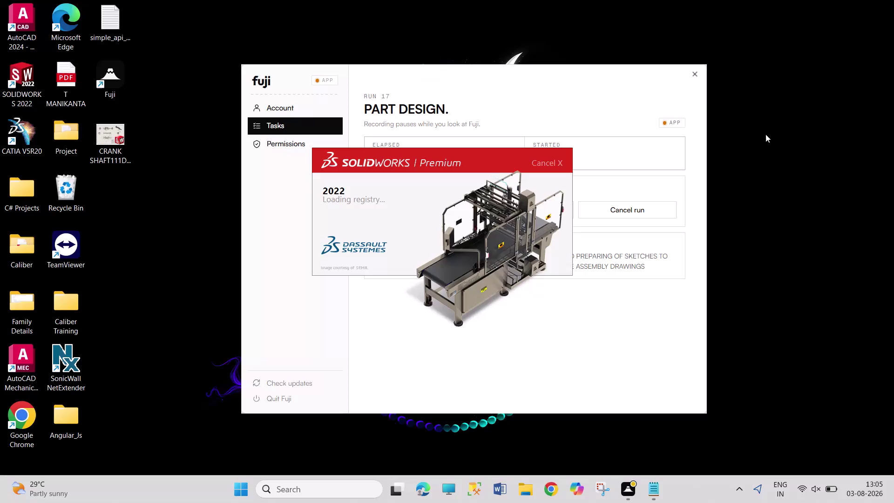
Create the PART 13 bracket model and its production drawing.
Drag selection boxes across the desktop while SOLIDWORKS 2022 loads.
drag(765, 134, 846, 266)
drag(785, 130, 848, 287)
drag(745, 122, 807, 268)
drag(744, 128, 821, 254)
drag(771, 146, 864, 316)
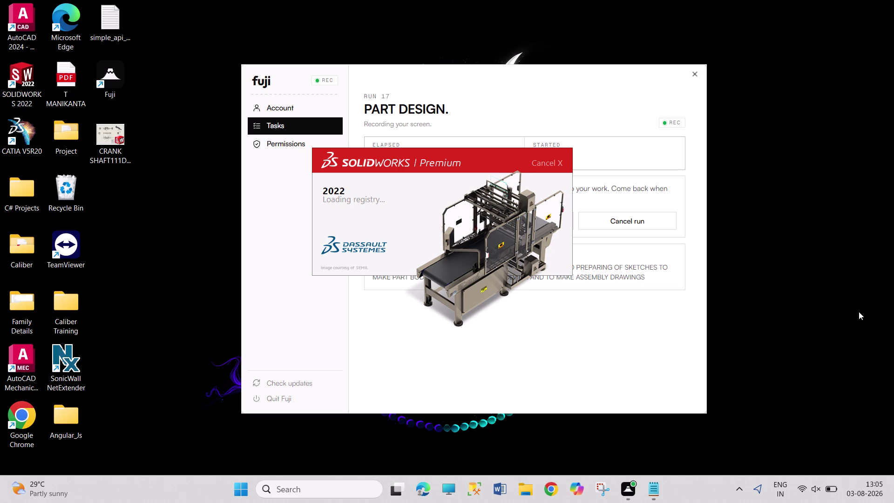
drag(755, 181, 757, 217)
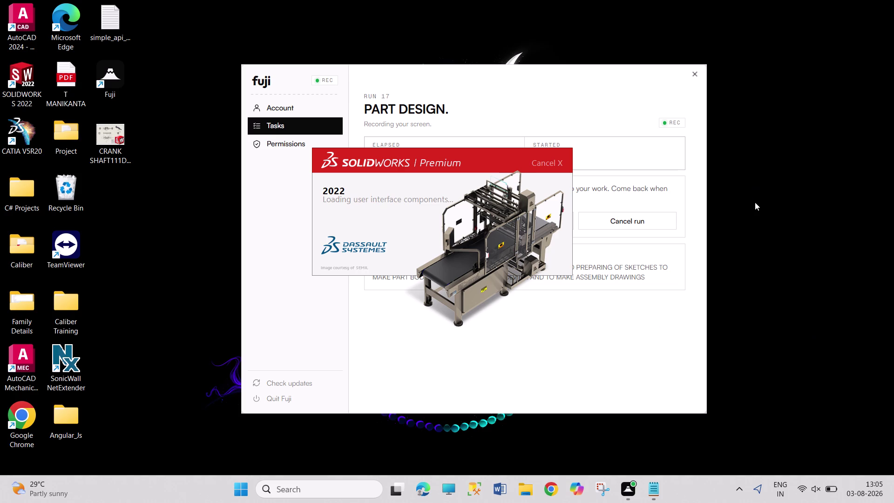
drag(757, 217, 864, 286)
drag(764, 144, 873, 331)
drag(756, 109, 893, 321)
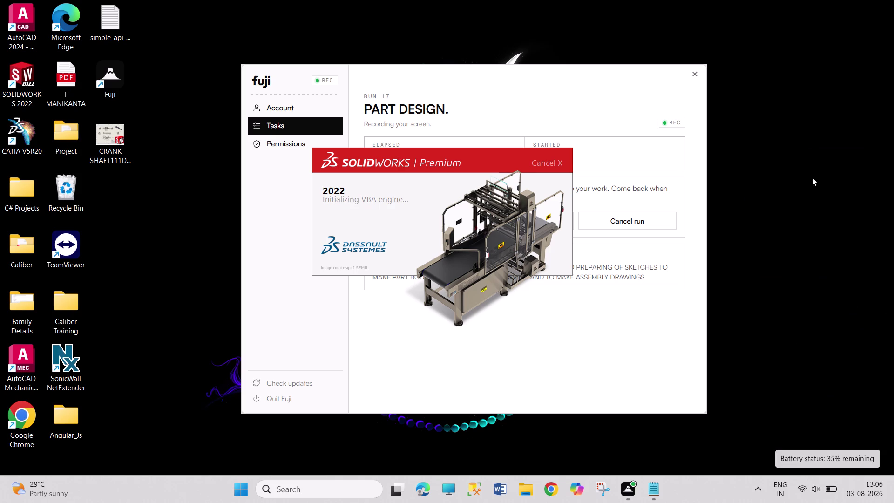
drag(727, 0, 815, 419)
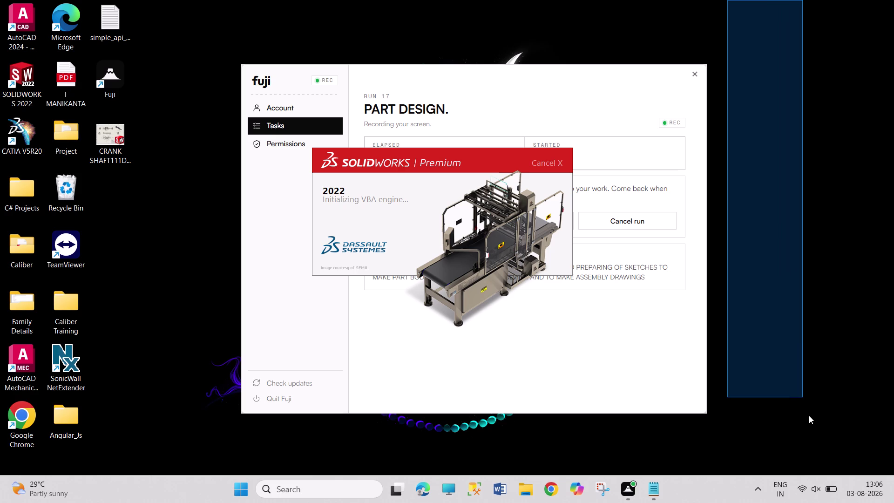
drag(814, 419, 893, 502)
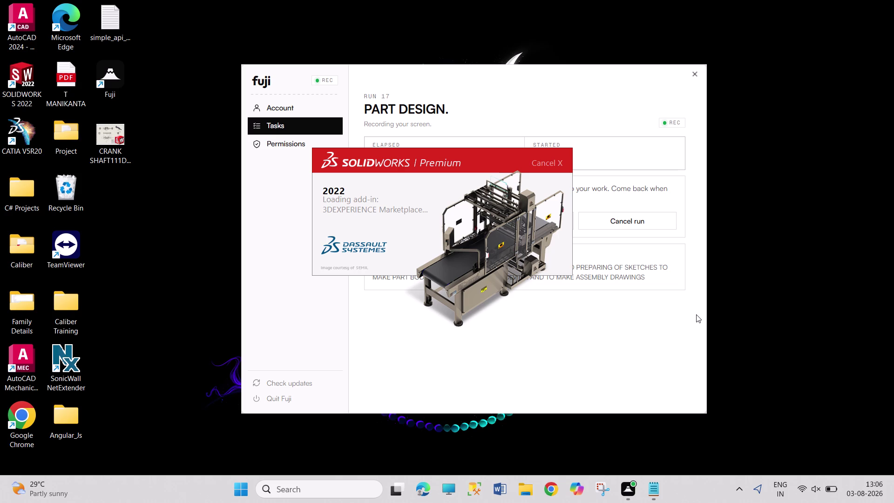
drag(746, 0, 827, 284)
click(868, 355)
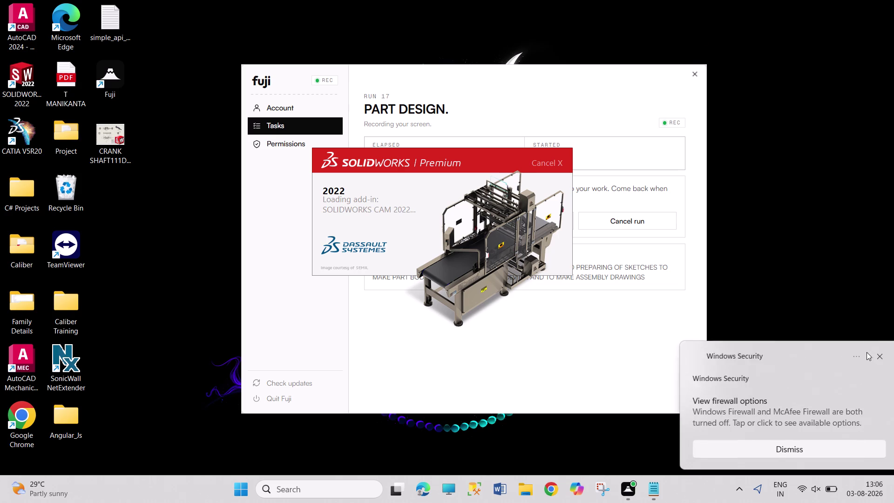
Refresh the desktop repeatedly from its context menu until the welcome screen appears.
right_click(835, 214)
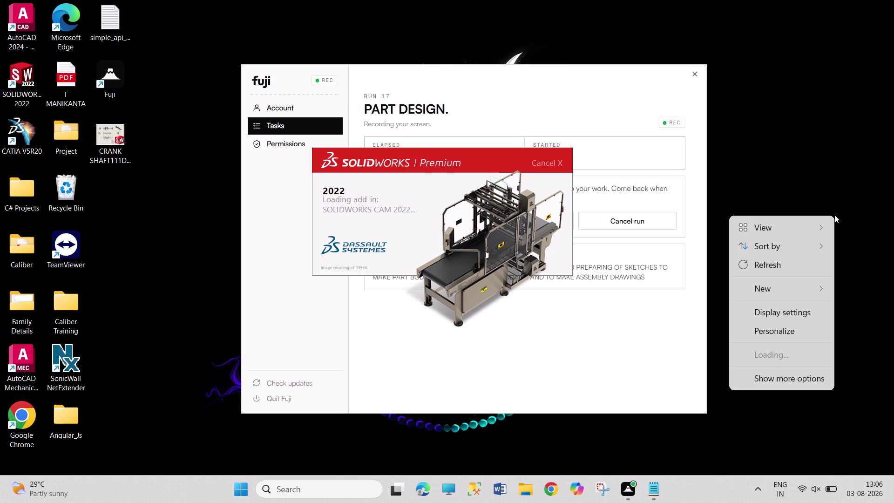
click(798, 267)
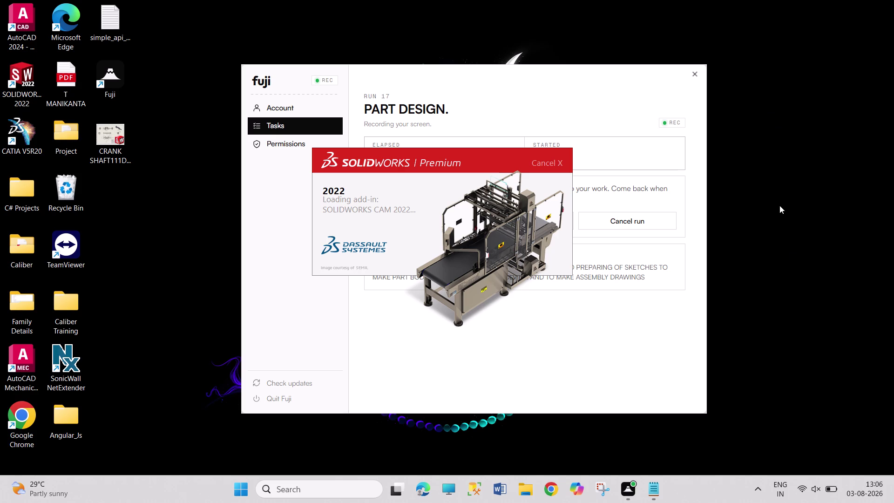
right_click(780, 206)
click(789, 258)
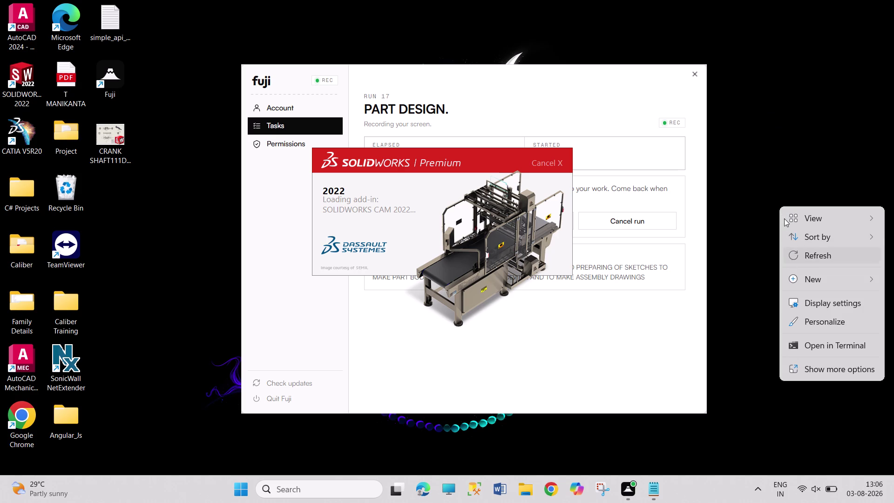
right_click(782, 195)
click(789, 238)
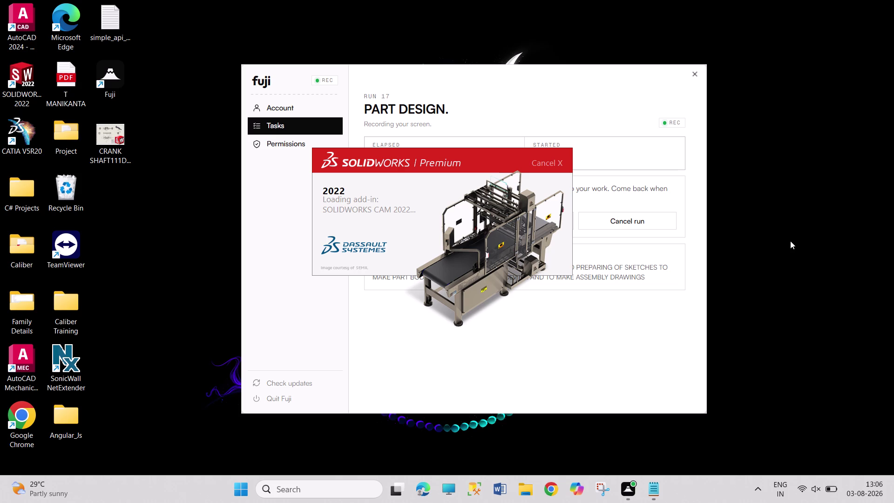
right_click(791, 208)
click(739, 260)
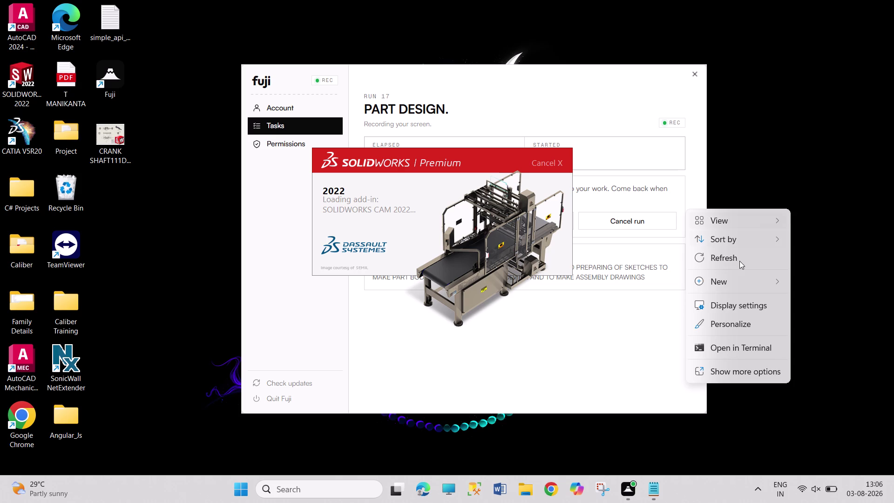
right_click(744, 248)
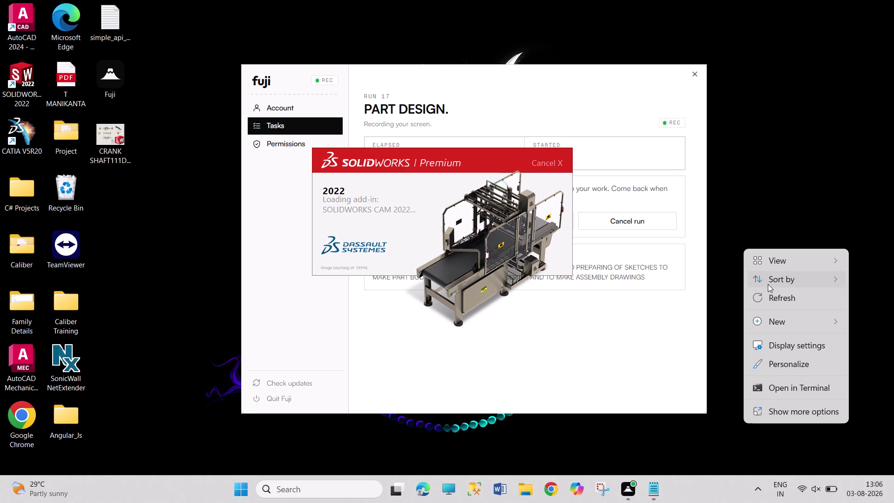
click(765, 295)
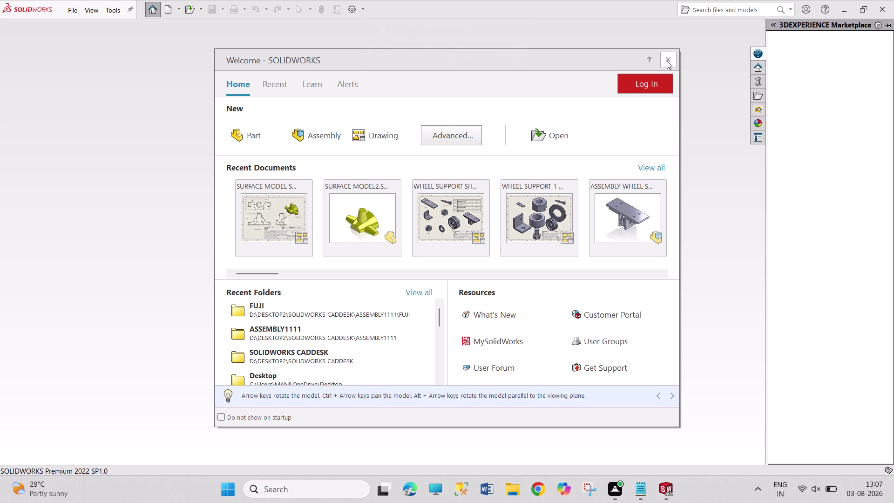
Close the Welcome window and Marketplace pane, then create a new Part document.
click(667, 61)
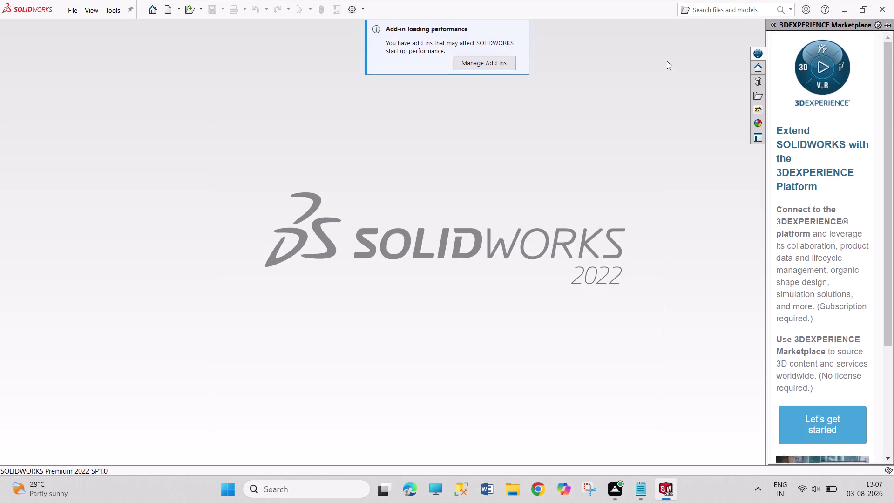
click(642, 127)
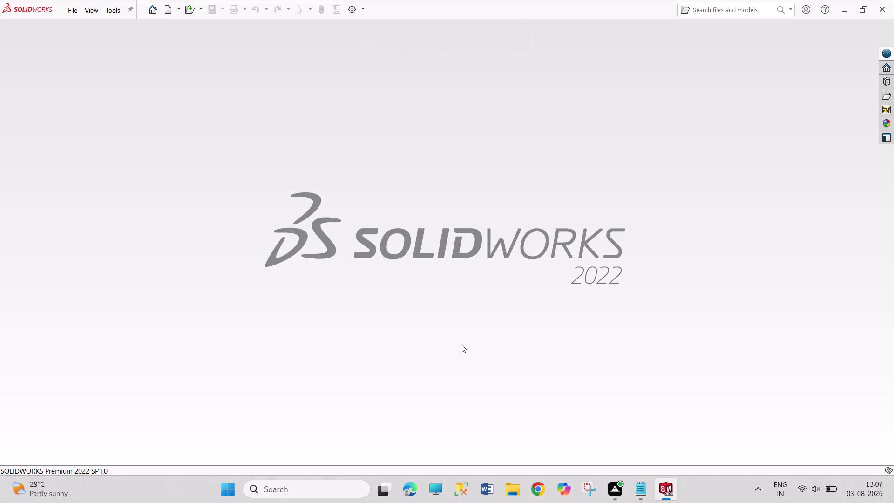
click(164, 11)
click(390, 371)
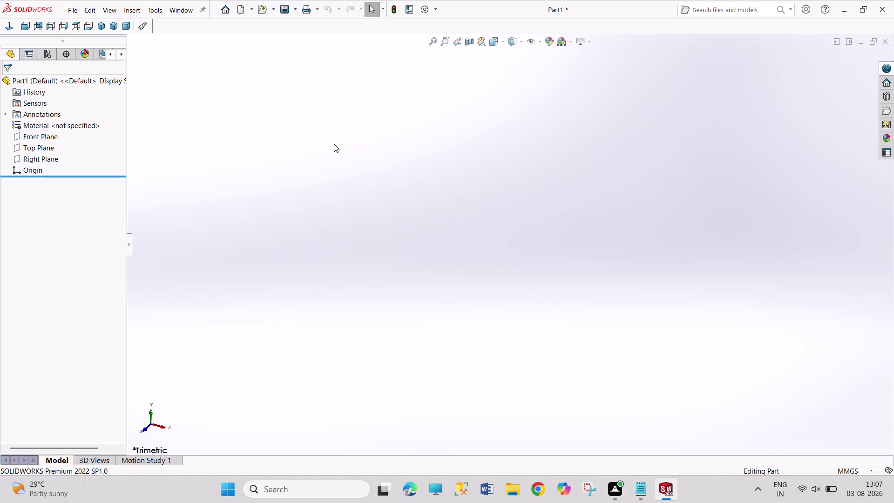
Drag around the empty graphics area of Part1.
drag(332, 120, 473, 249)
drag(327, 101, 326, 157)
drag(326, 157, 327, 218)
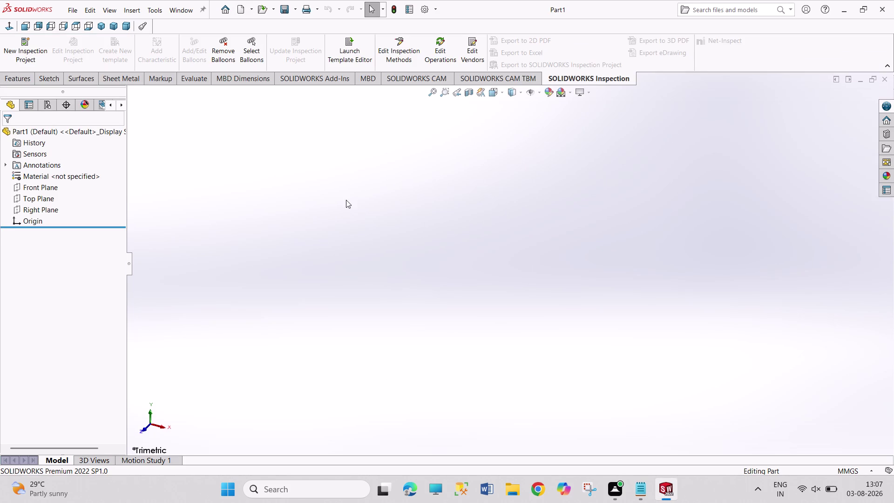
drag(320, 147, 437, 278)
drag(344, 153, 600, 348)
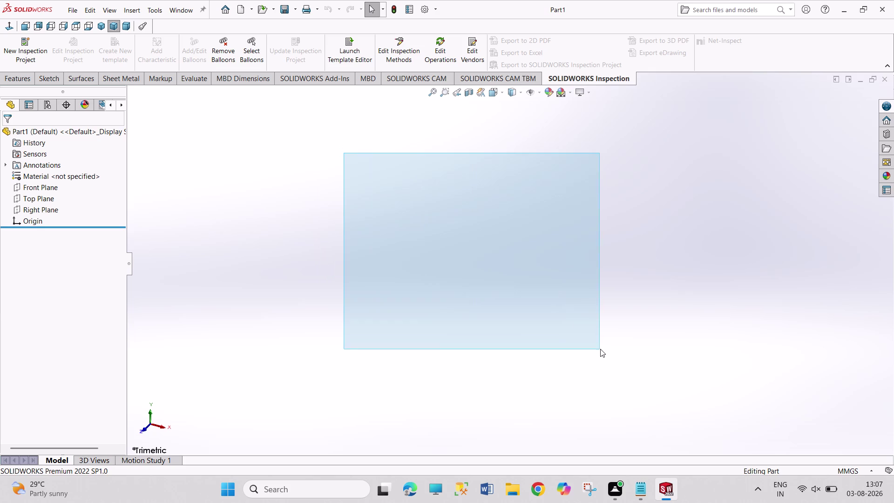
drag(600, 349, 601, 349)
drag(350, 165, 535, 388)
drag(319, 134, 442, 316)
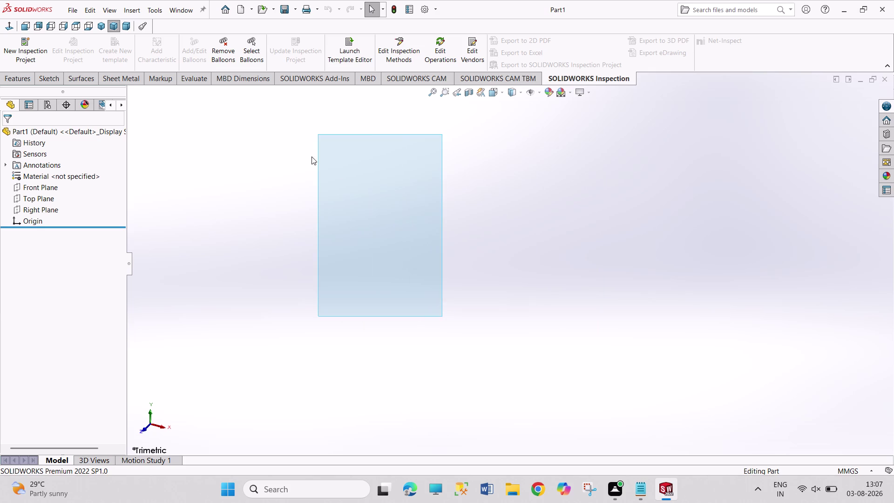
drag(312, 157, 553, 352)
drag(302, 148, 553, 384)
drag(328, 178, 503, 403)
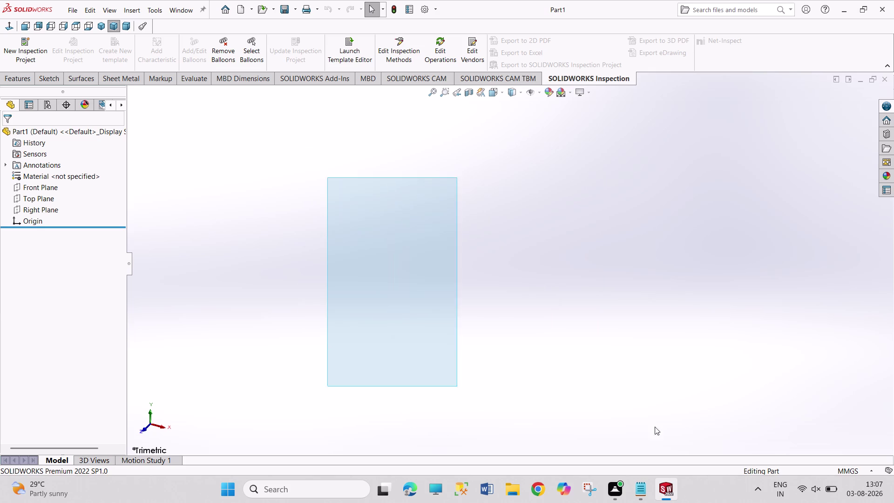
drag(502, 402, 670, 425)
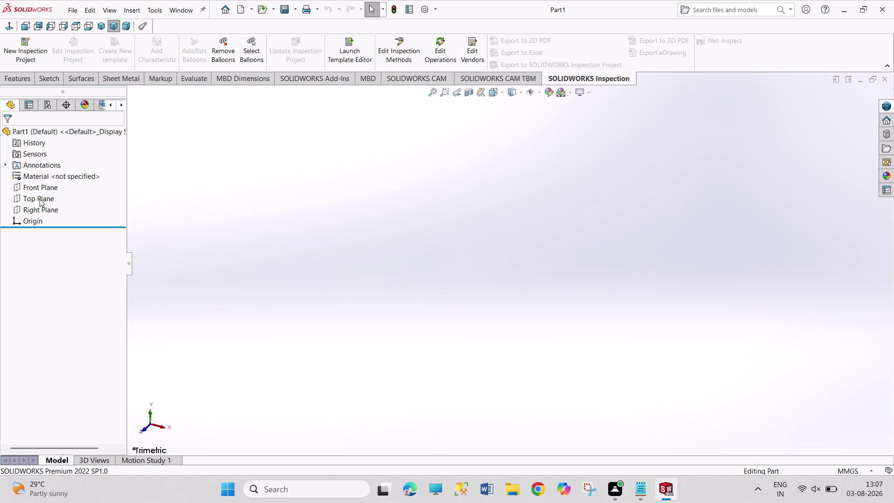
Start a sketch on the Front Plane and begin a center rectangle at the origin.
click(39, 185)
click(45, 175)
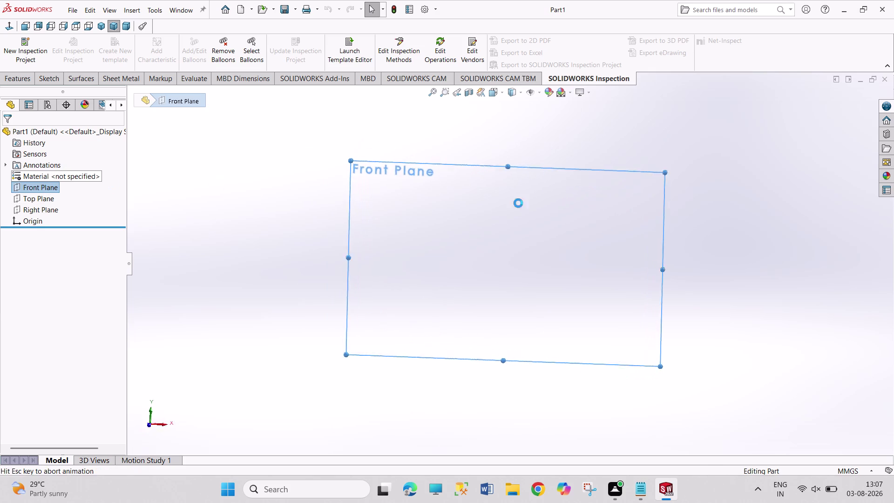
click(85, 52)
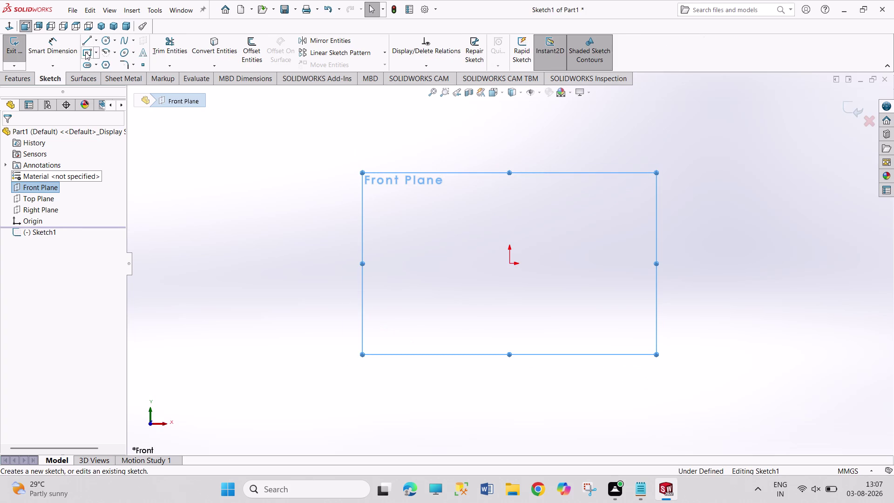
click(509, 264)
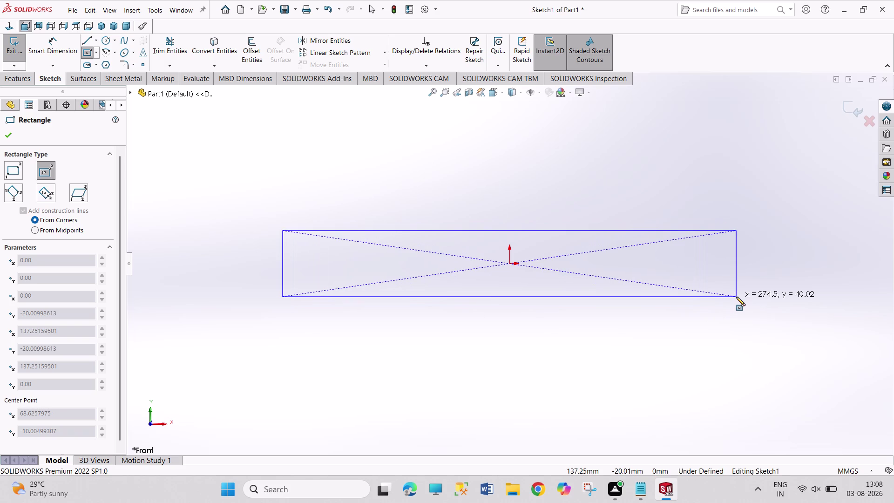
Finish the center rectangle and dimension its half-width to 75 mm.
click(736, 297)
right_drag(517, 359, 506, 224)
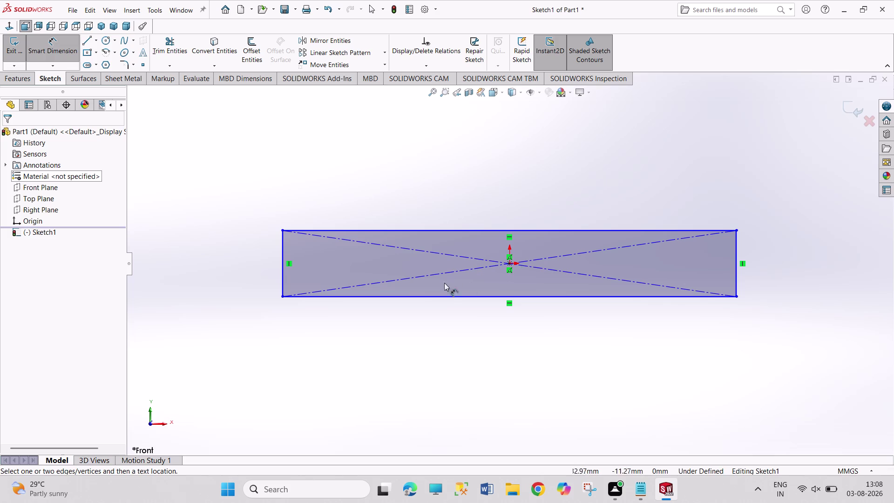
click(283, 261)
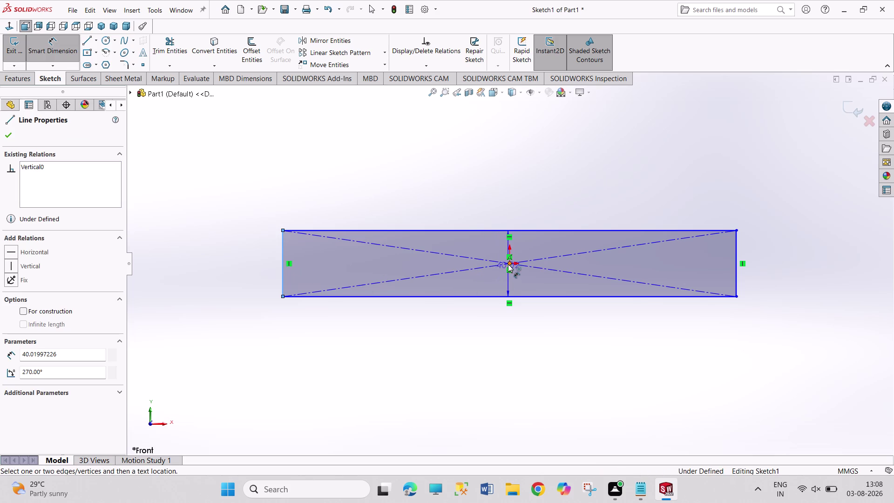
click(511, 263)
click(425, 328)
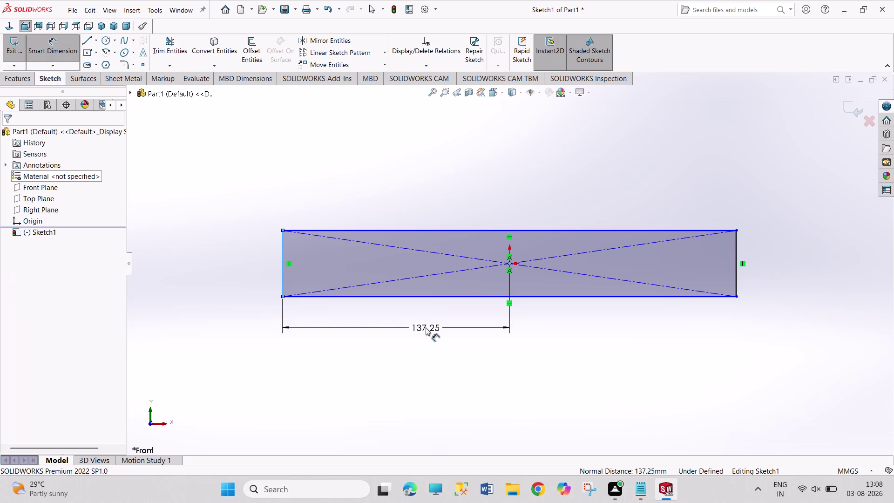
text(75)
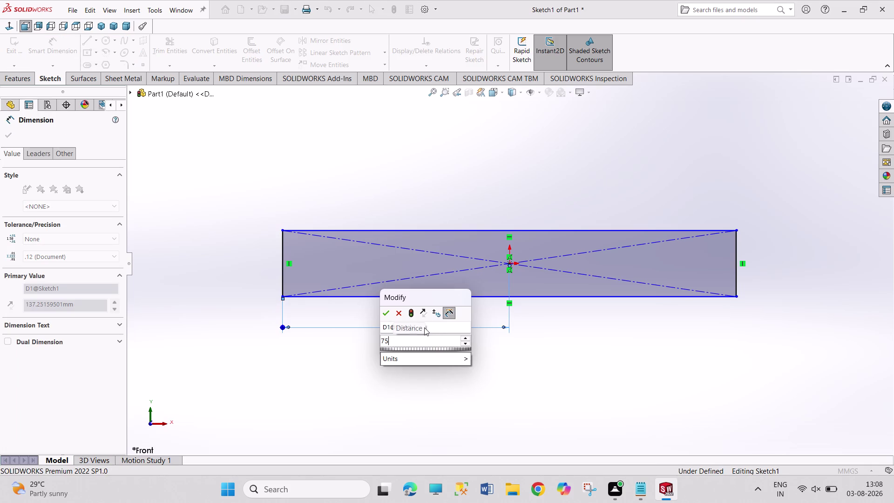
key(Return)
Stop dimensioning, then select and delete the whole rectangle.
right_click(540, 401)
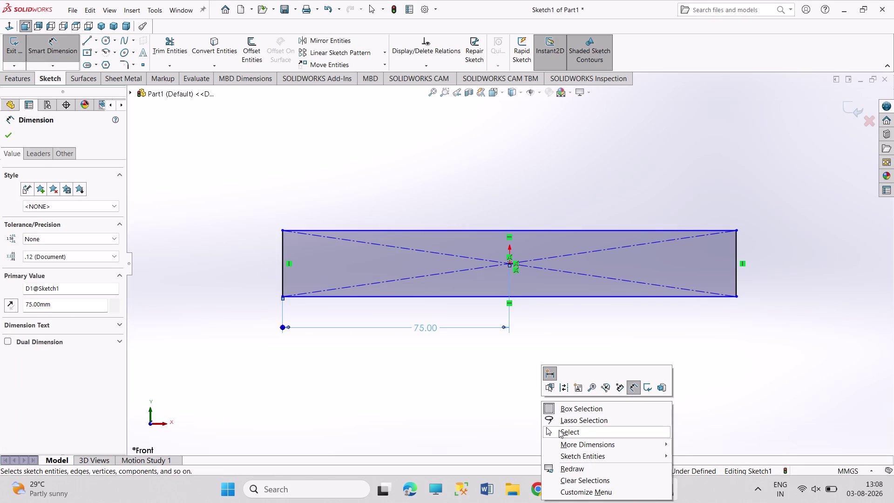
click(559, 430)
drag(244, 195, 785, 420)
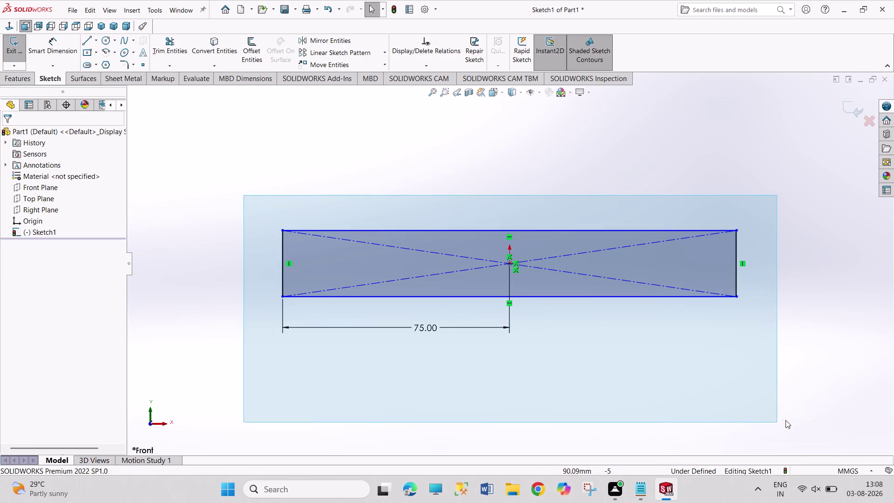
drag(785, 420, 788, 419)
key(Delete)
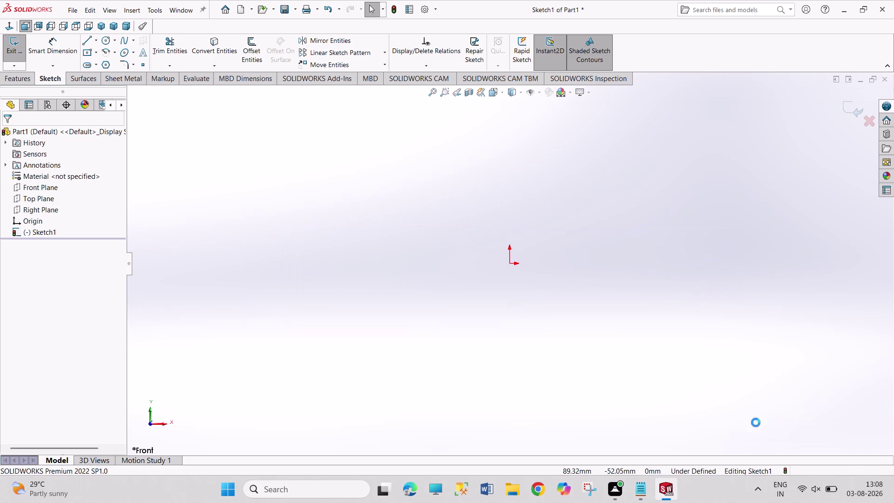
click(94, 52)
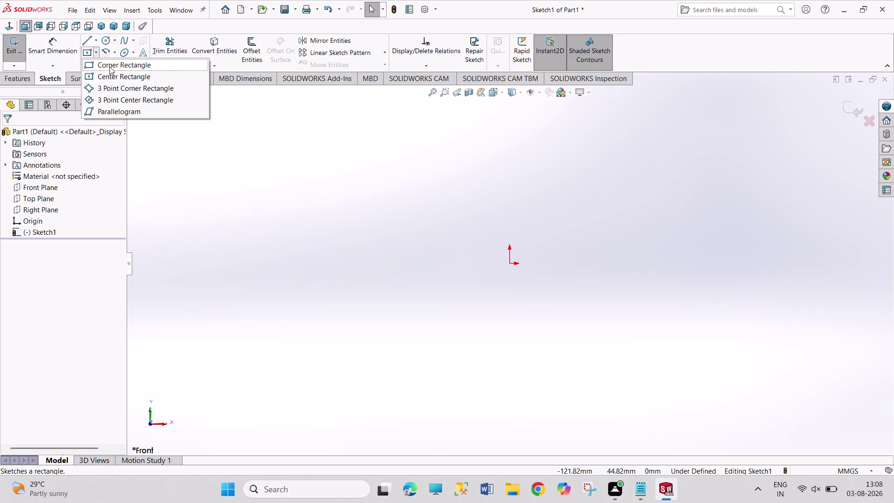
Draw a corner rectangle around the origin and dimension its left edge 75 mm from the origin.
click(111, 66)
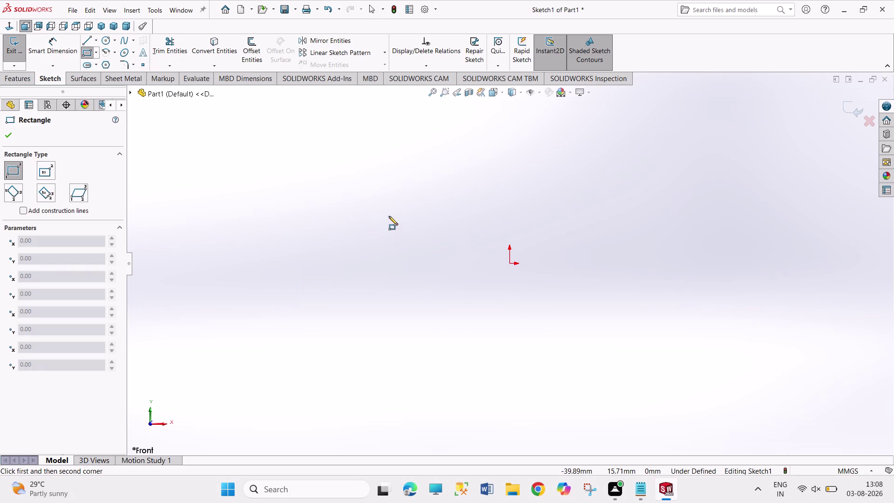
drag(388, 213, 734, 292)
right_drag(563, 176, 545, 82)
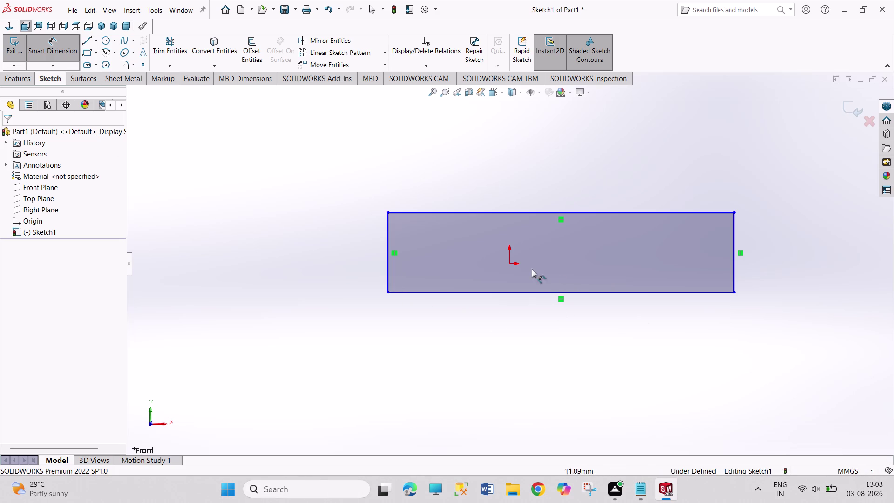
click(508, 264)
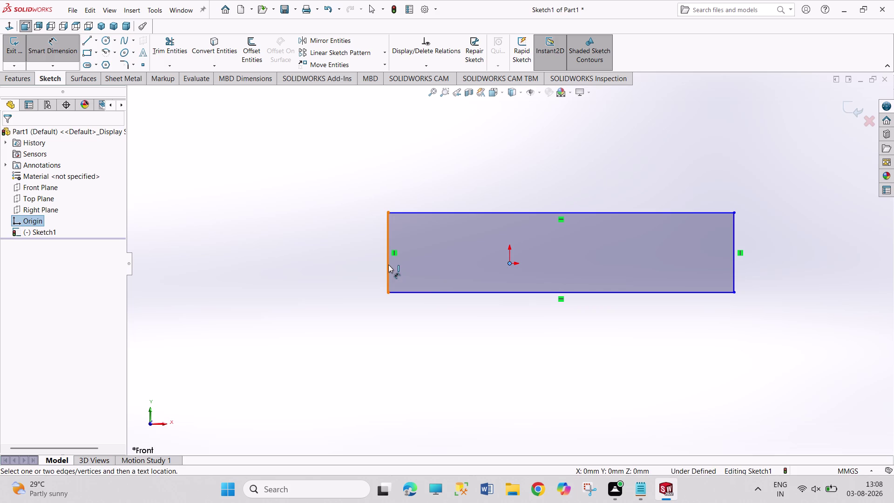
click(389, 264)
click(439, 330)
text(75)
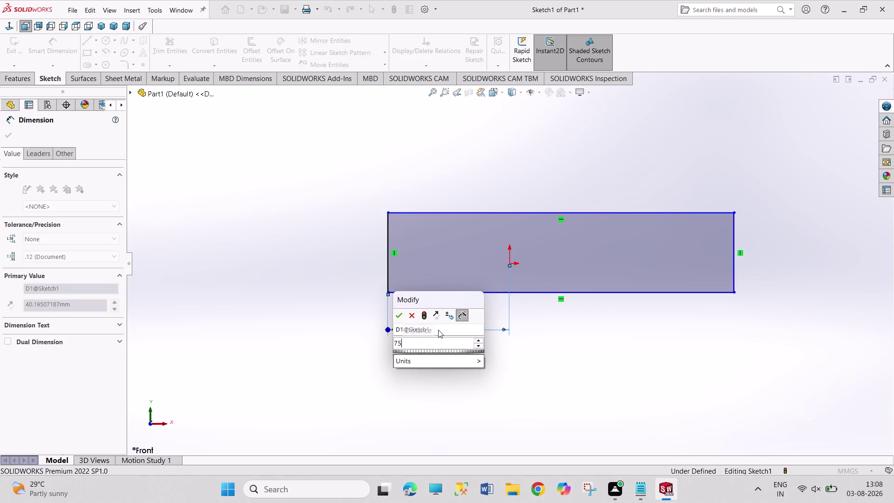
key(Return)
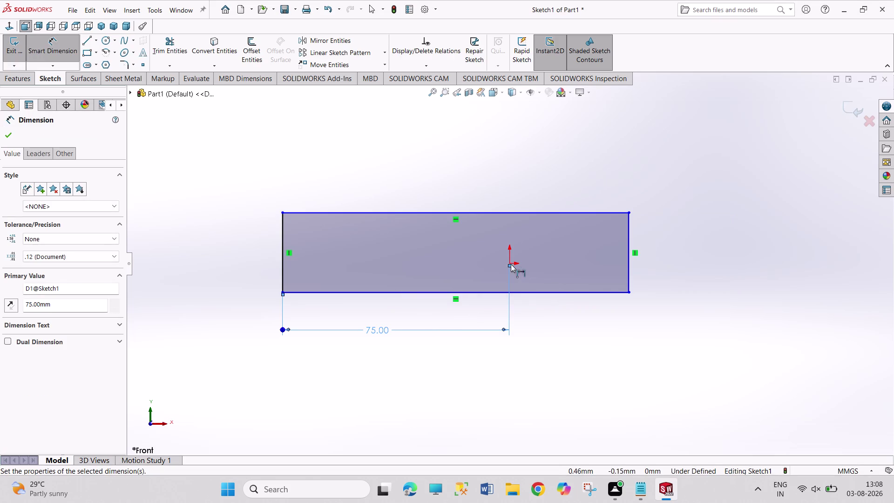
Dimension the distance from the origin to the right edge as 90 mm.
drag(510, 263, 525, 270)
click(629, 273)
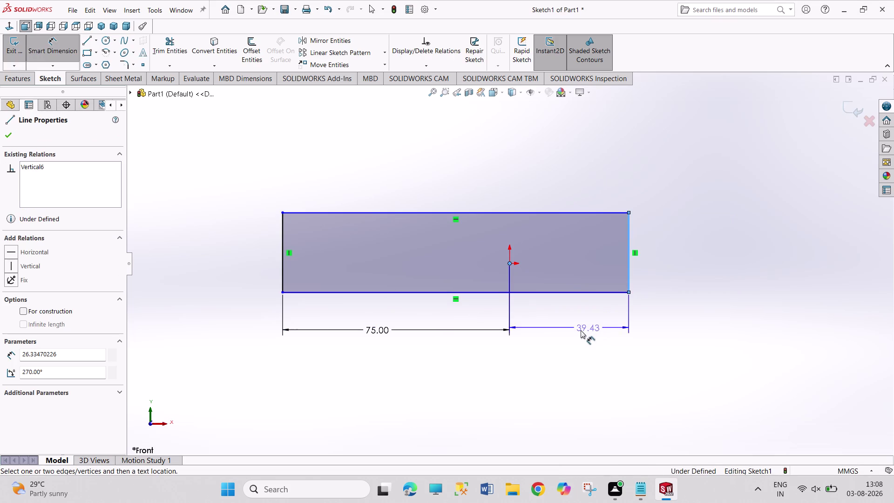
click(580, 330)
text(9)
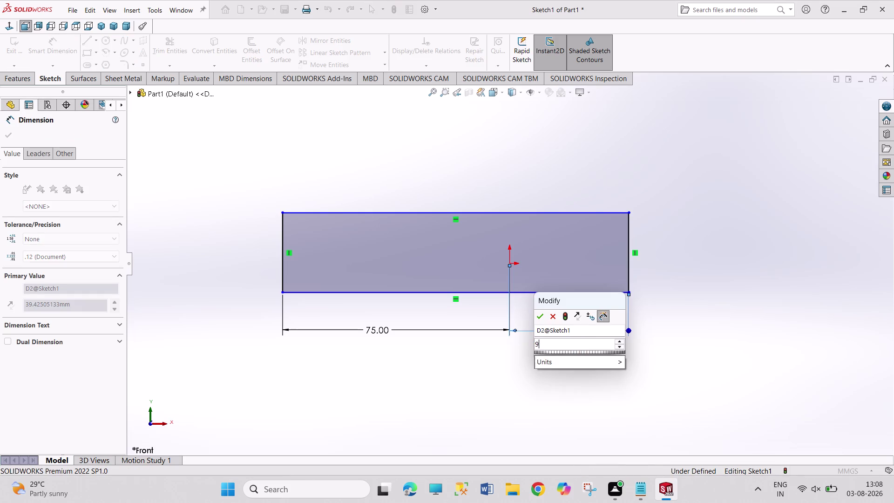
text(0)
key(Return)
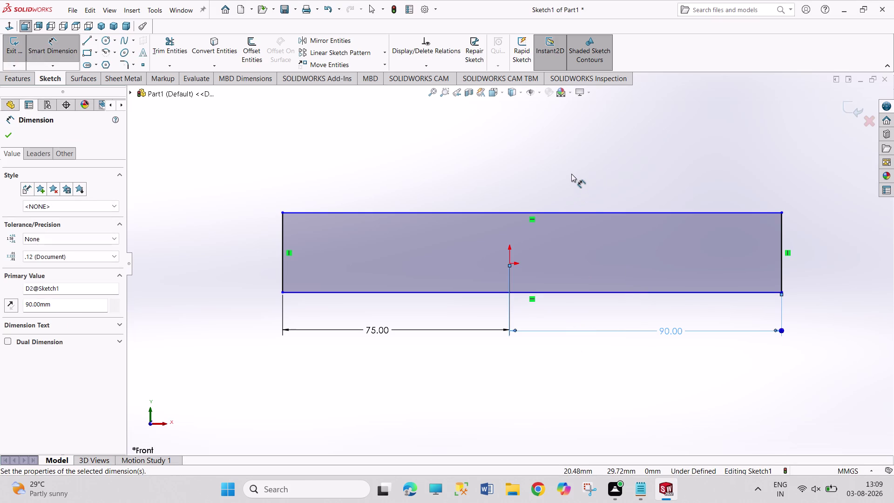
right_click(572, 173)
click(545, 188)
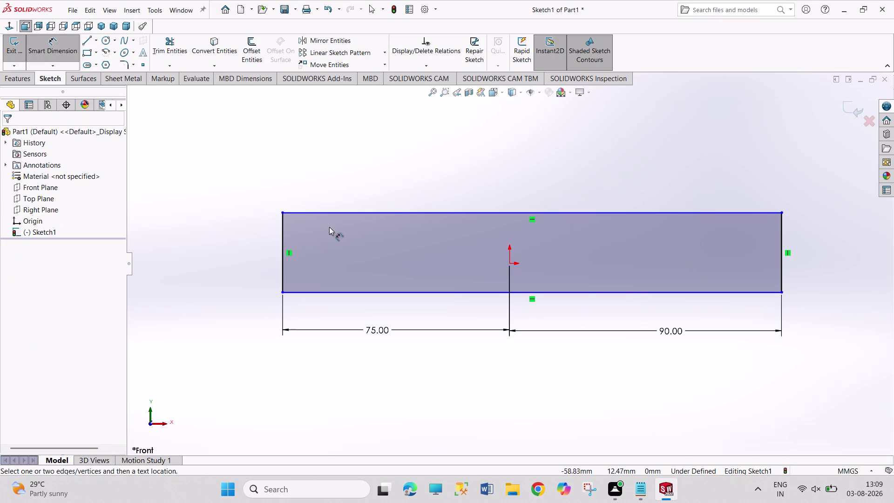
Dimension the rectangle's height to 16 mm and end dimensioning.
click(282, 255)
click(249, 250)
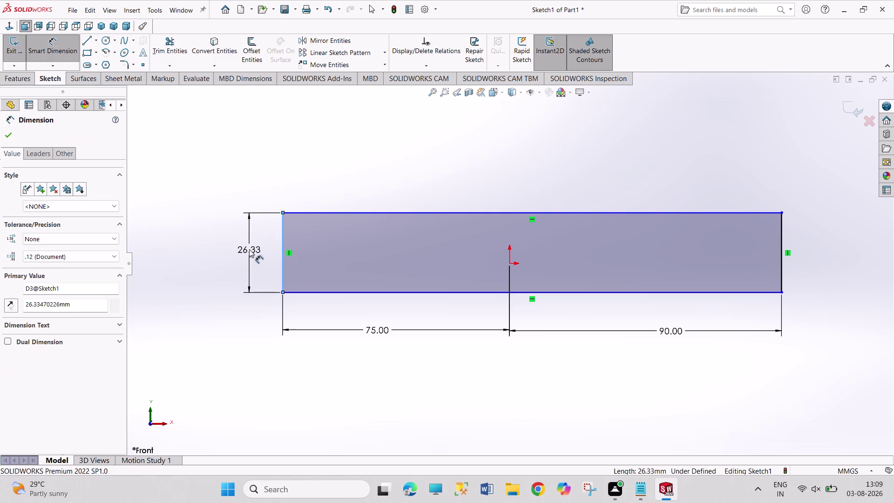
text(16)
key(Return)
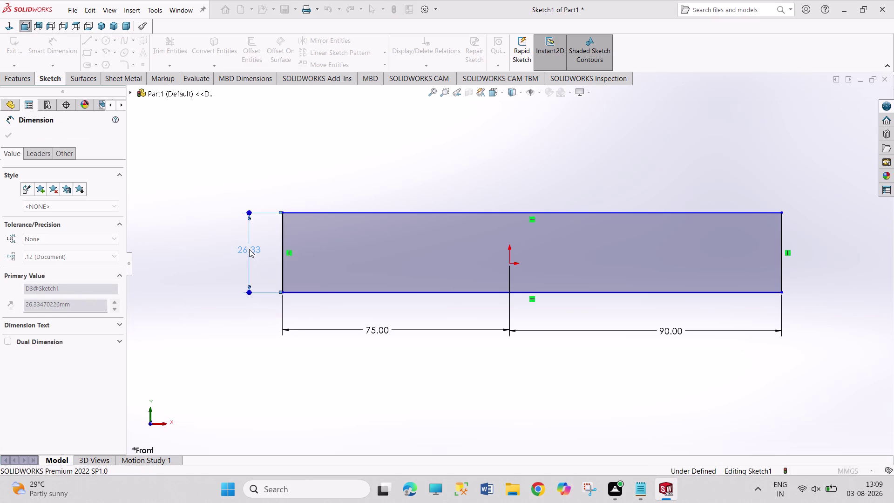
right_click(390, 181)
click(421, 214)
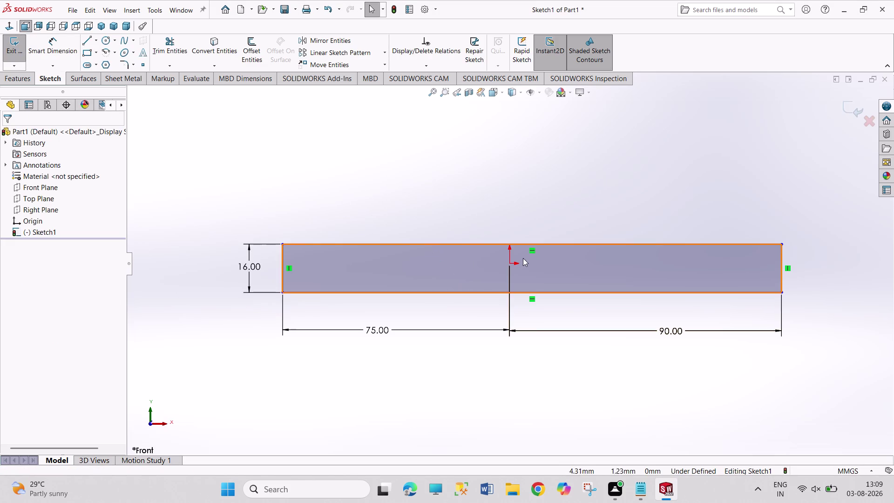
Make the rectangle's top edge coincident with the origin and exit Sketch1.
click(518, 245)
click(508, 264)
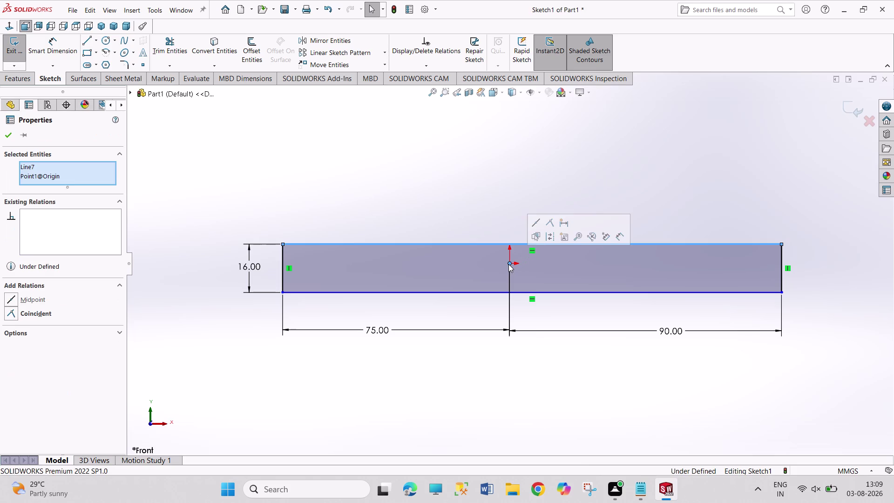
click(549, 225)
click(522, 166)
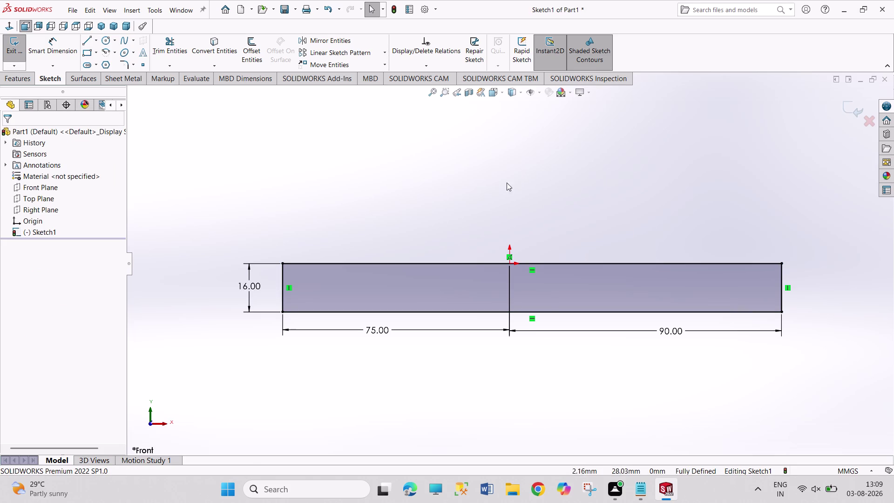
click(13, 46)
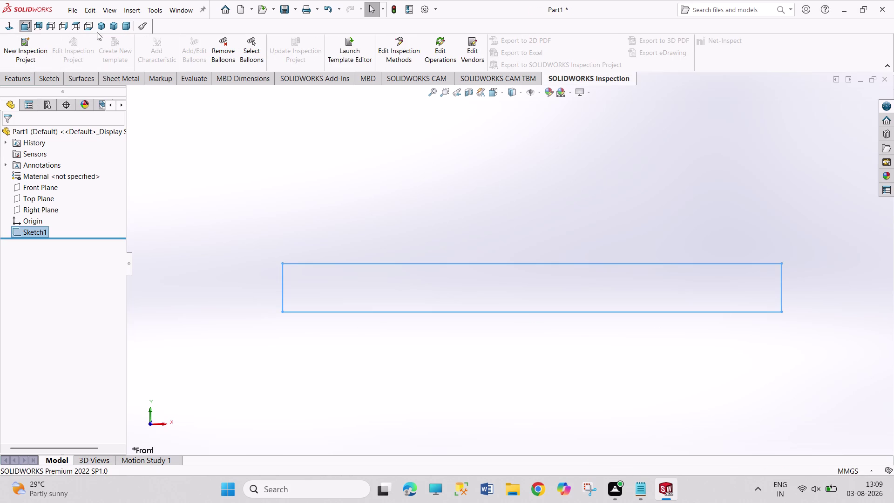
Switch to isometric view and undo the dimensions and the rectangle itself.
click(102, 27)
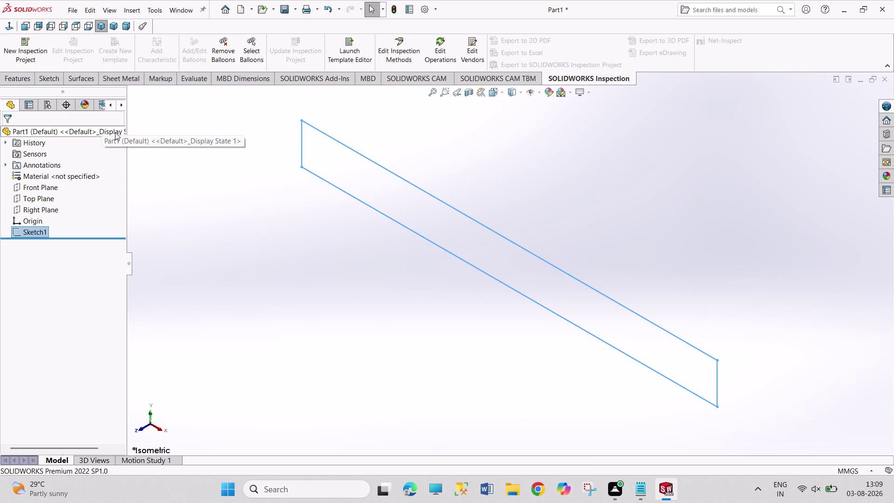
key(ctrl+z)
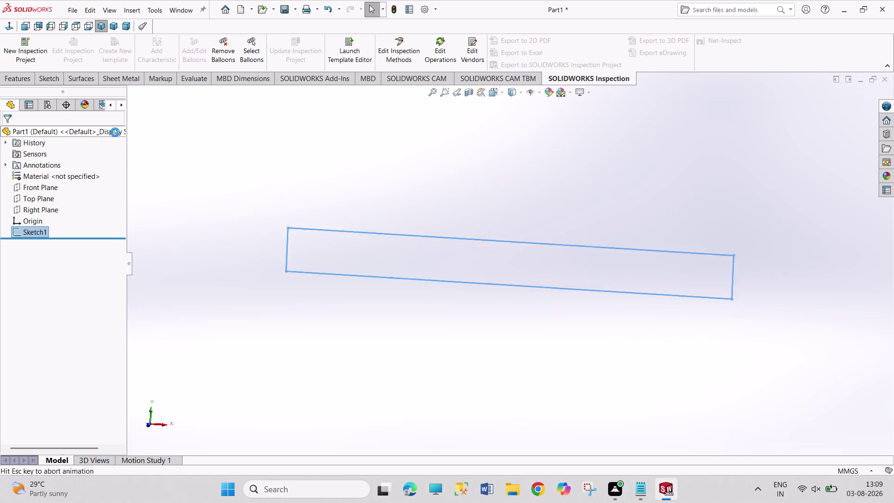
key(ctrl+z)
key(ctrl+z)
key(ctrl+z)
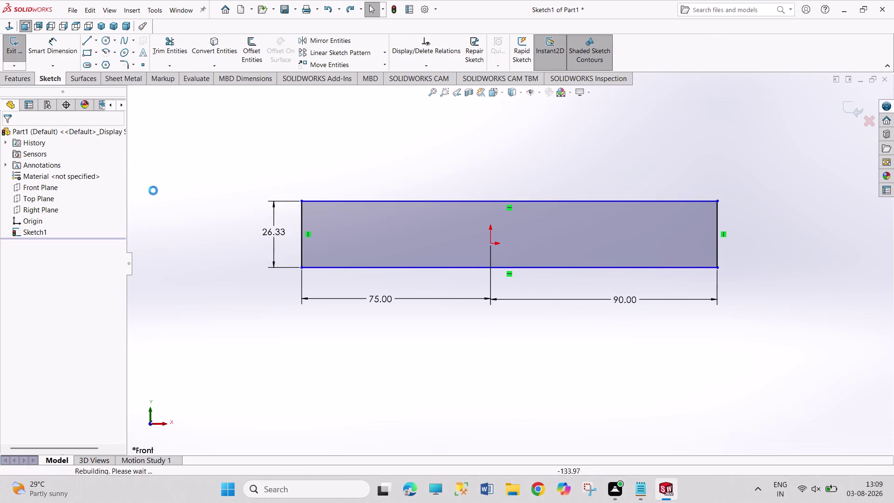
key(ctrl+z)
key(ctrl+z)
key(ctrl+z)
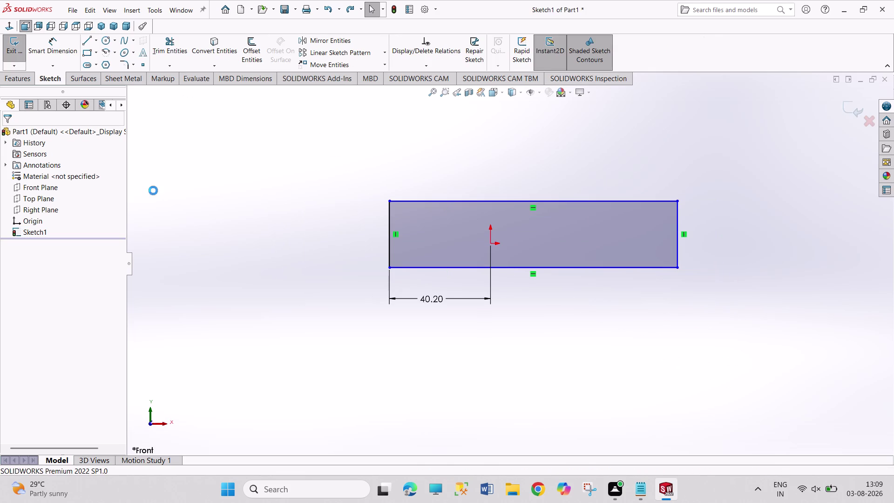
key(ctrl+z)
key(ctrl+z)
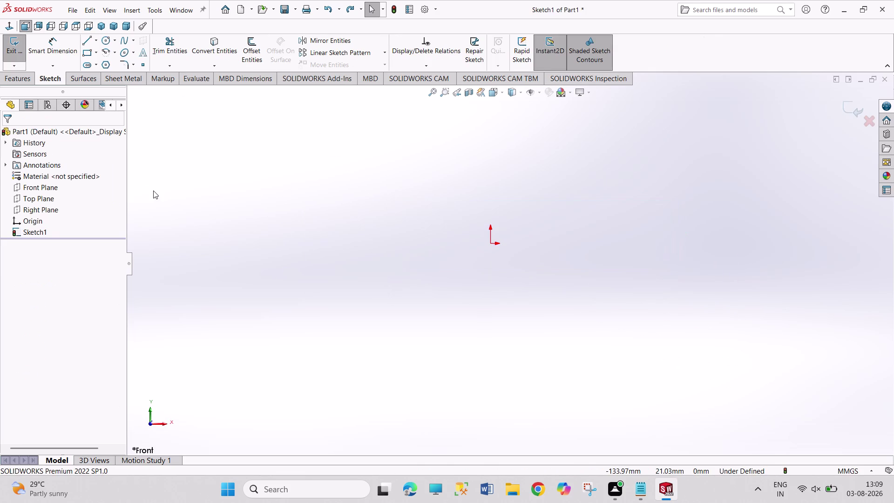
Start a new sketch on the Right Plane using the Corner Rectangle tool.
click(47, 210)
click(54, 197)
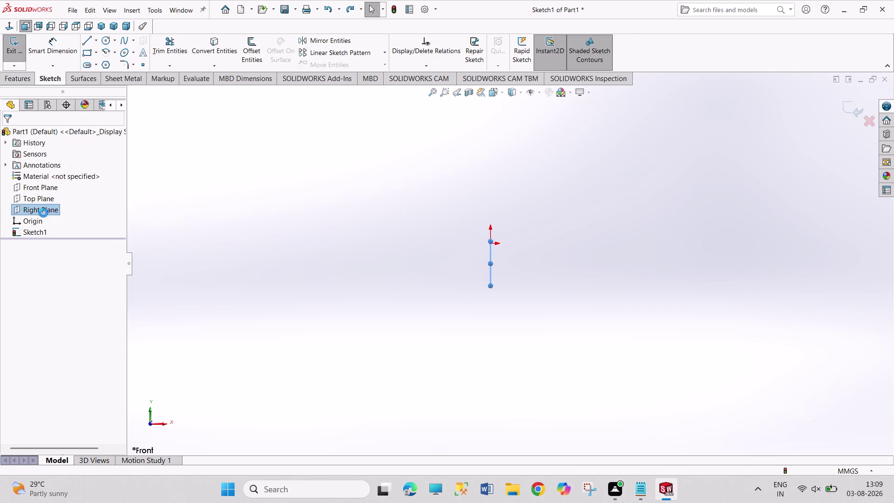
click(43, 211)
click(51, 198)
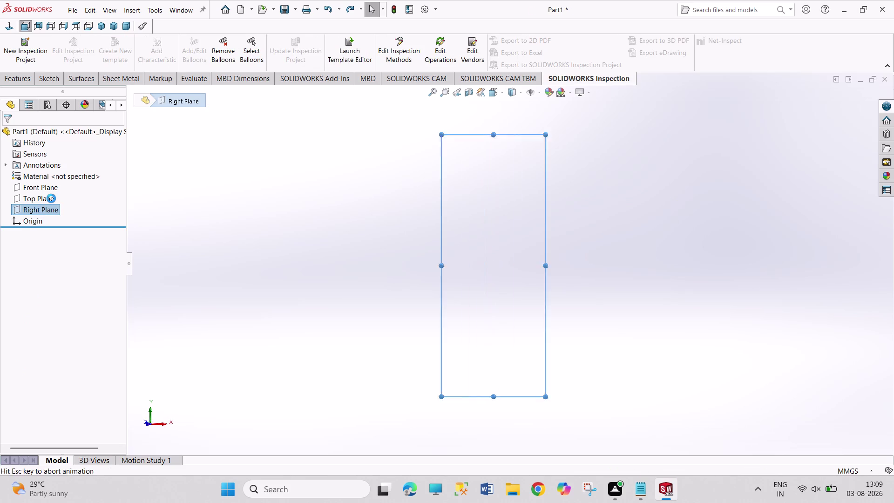
click(88, 56)
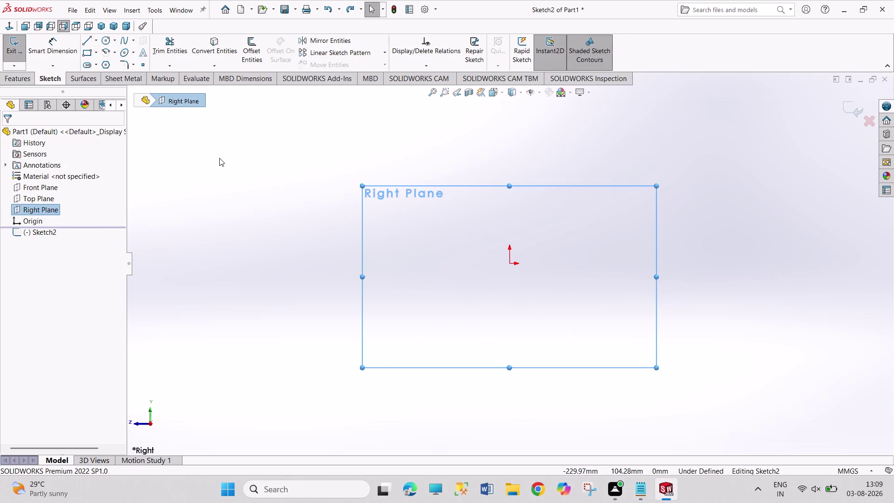
click(89, 53)
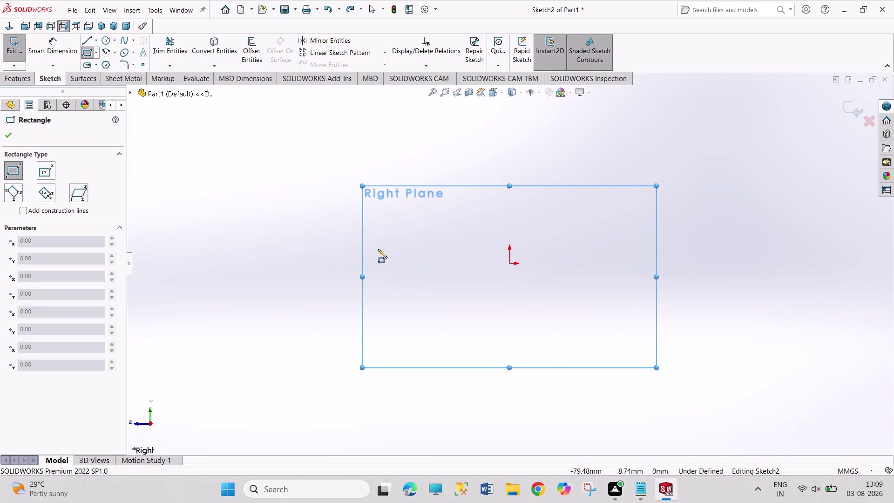
Draw a corner rectangle spanning the origin.
drag(380, 238, 378, 244)
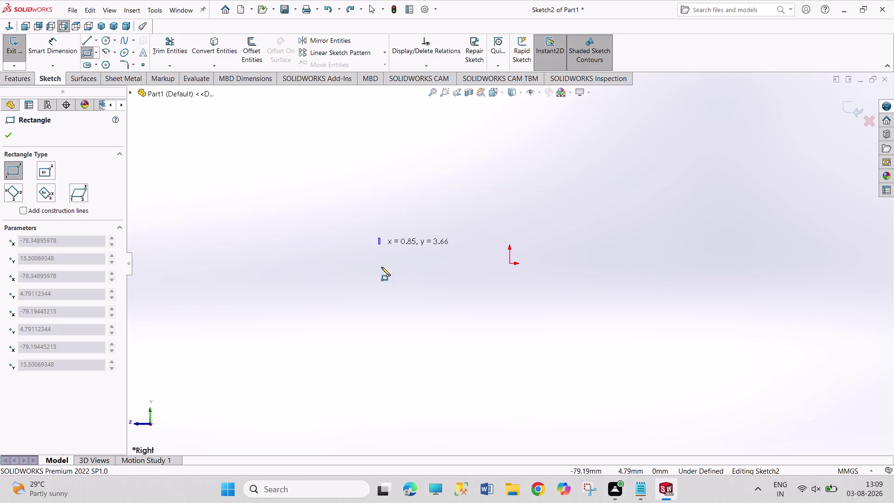
click(745, 302)
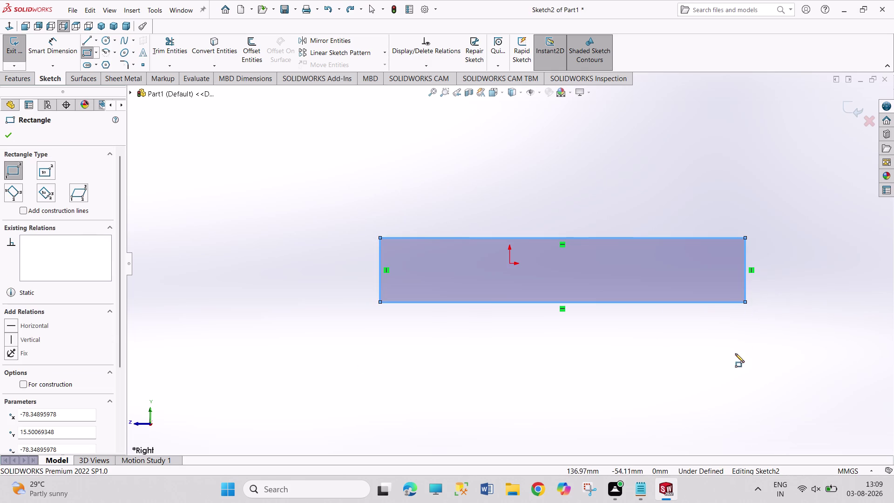
right_click(734, 353)
click(748, 357)
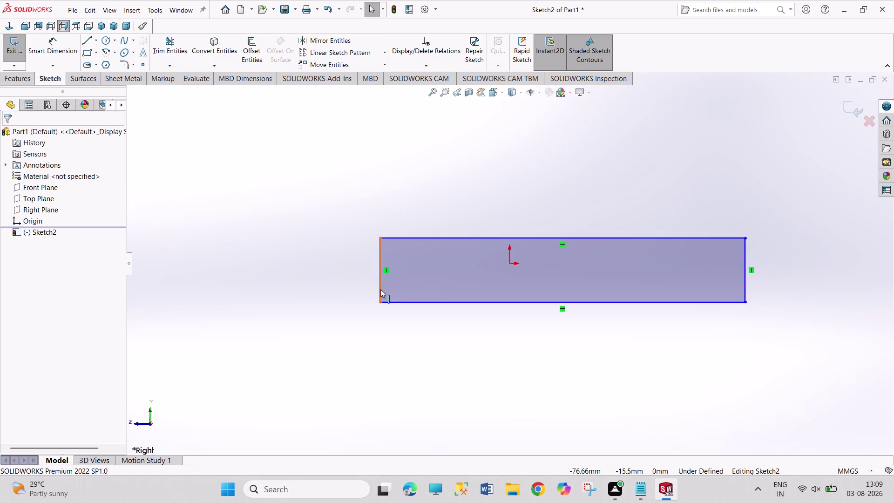
Dimension the left edge 75 mm and the right edge 90 mm from the origin.
right_drag(330, 298, 325, 216)
click(511, 265)
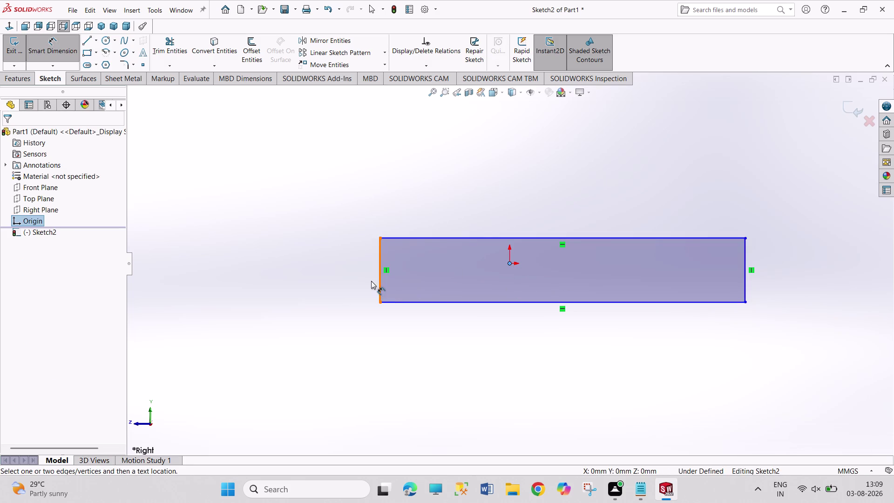
click(378, 282)
click(348, 273)
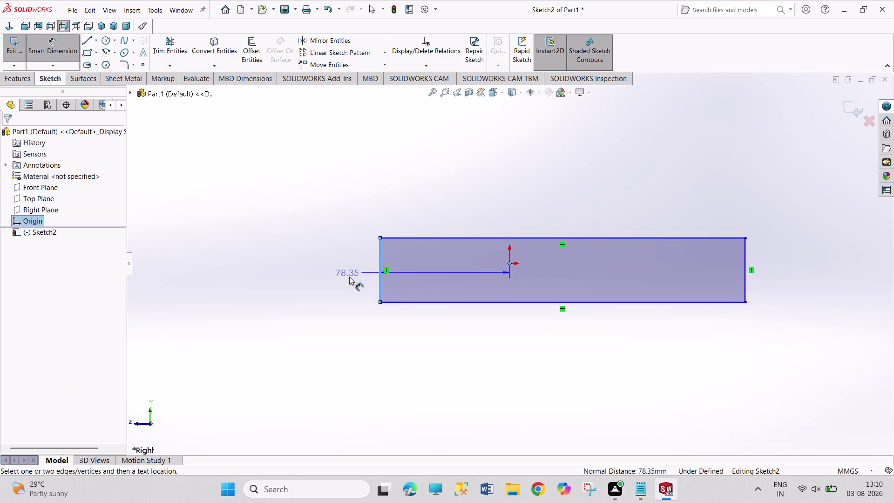
text(75)
key(Return)
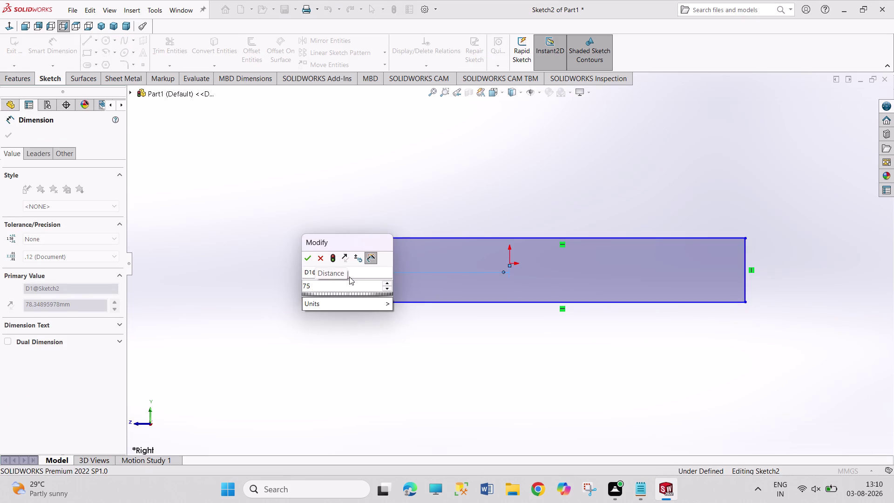
click(509, 262)
click(747, 277)
click(783, 277)
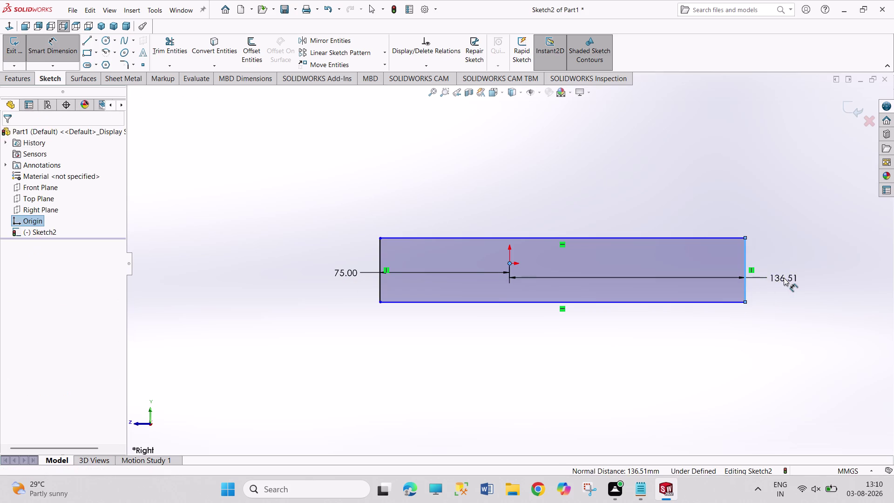
text(90)
key(Return)
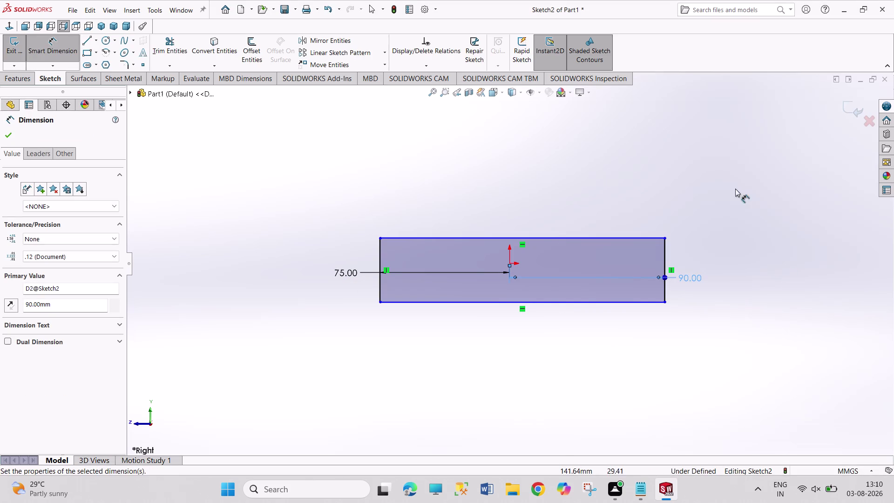
right_click(725, 181)
click(739, 212)
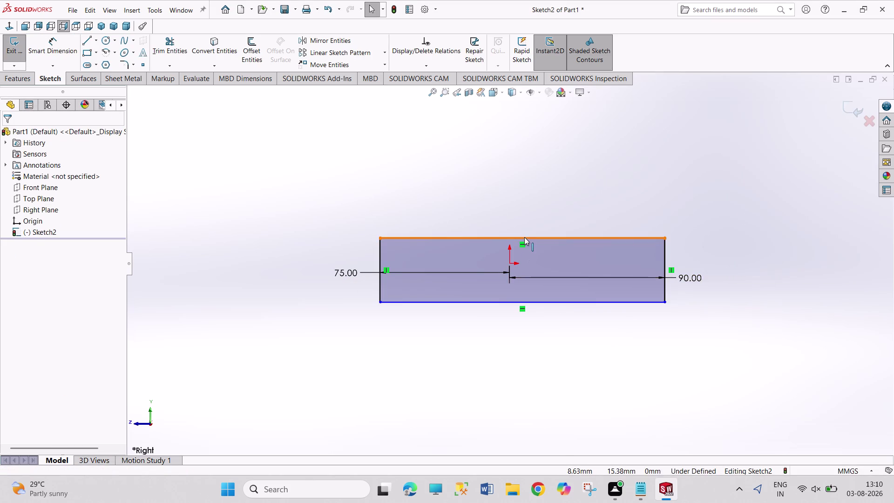
Make the rectangle's top edge coincident with the origin.
click(524, 237)
click(512, 265)
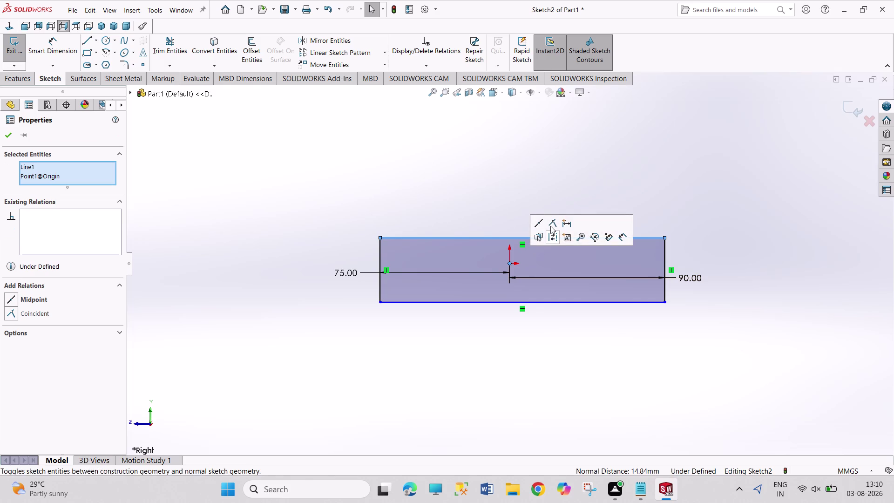
click(551, 225)
Dimension the rectangle's height to 16 mm and exit Sketch2.
right_drag(696, 353, 701, 249)
click(666, 289)
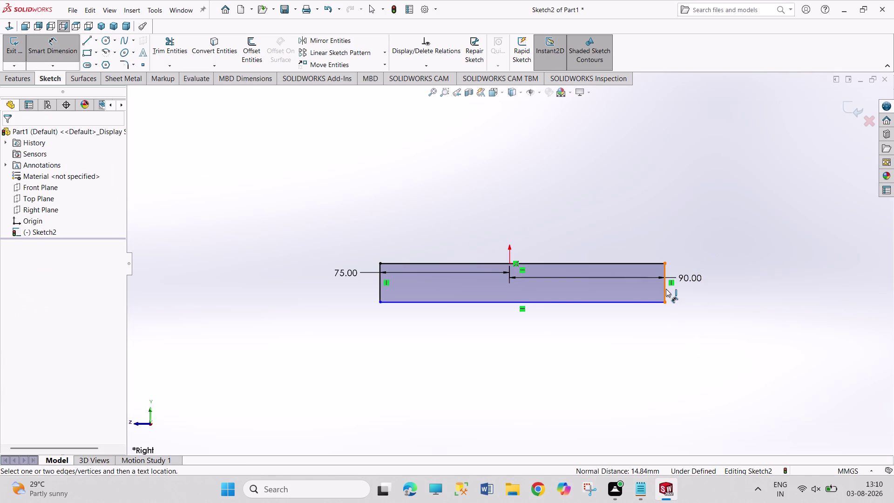
click(719, 283)
text(25)
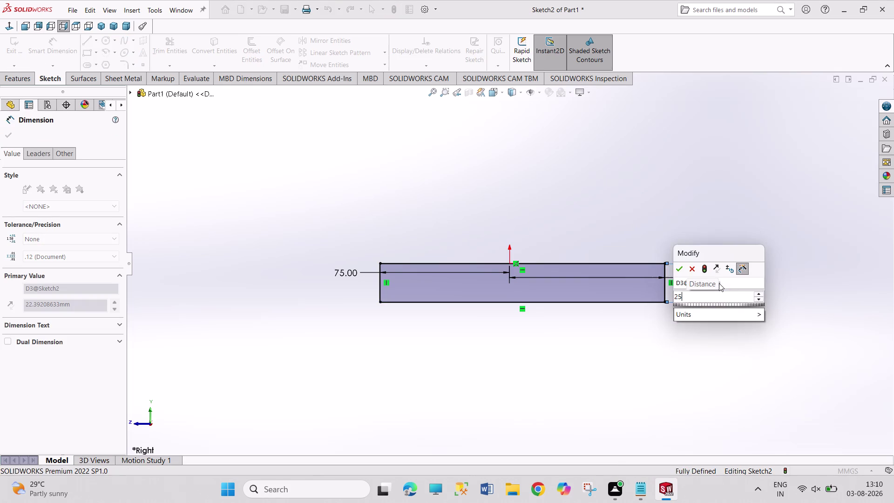
key(BackSpace)
key(BackSpace)
text(16)
key(Return)
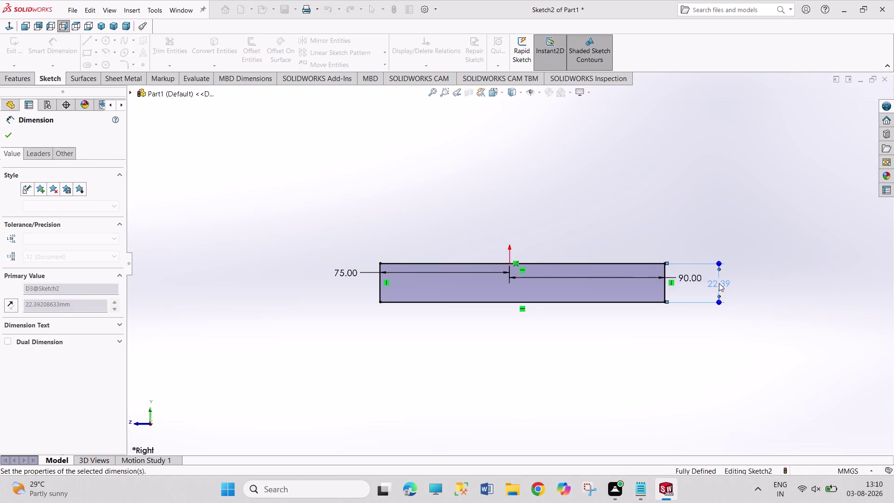
right_click(676, 150)
click(696, 182)
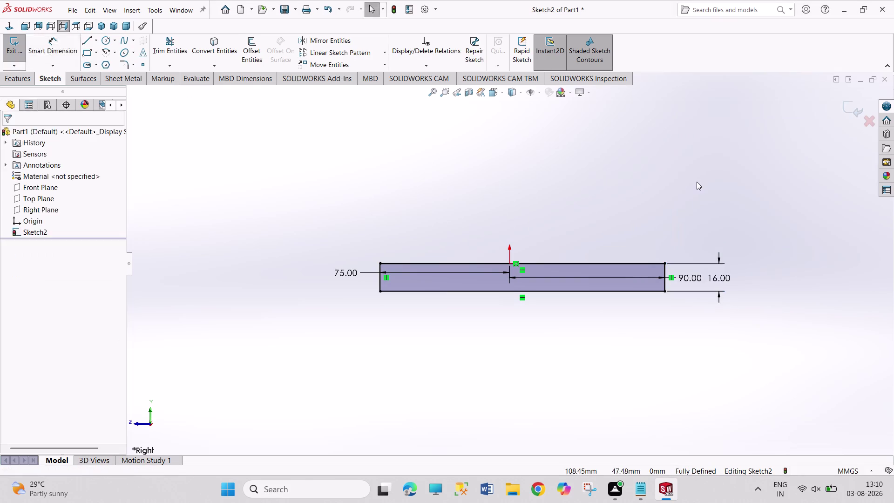
click(16, 49)
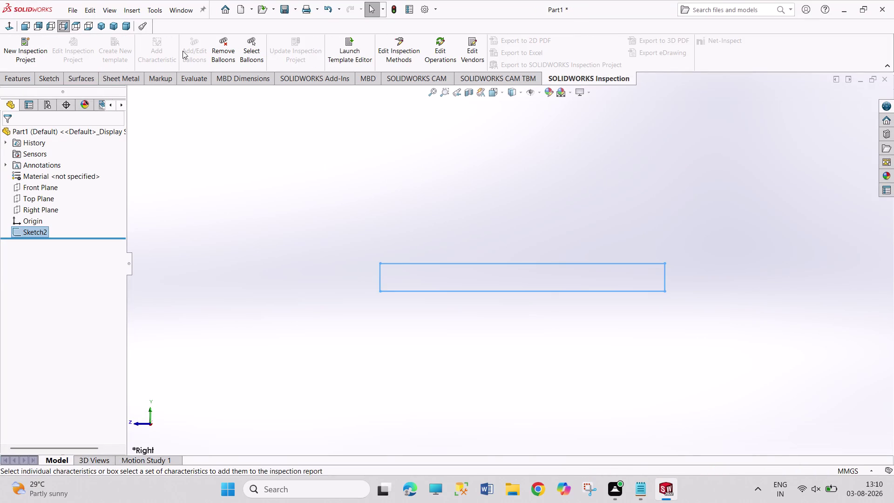
View the rectangle sketch isometrically, zoom in, and start a Boss-Extrude of Sketch2.
click(100, 27)
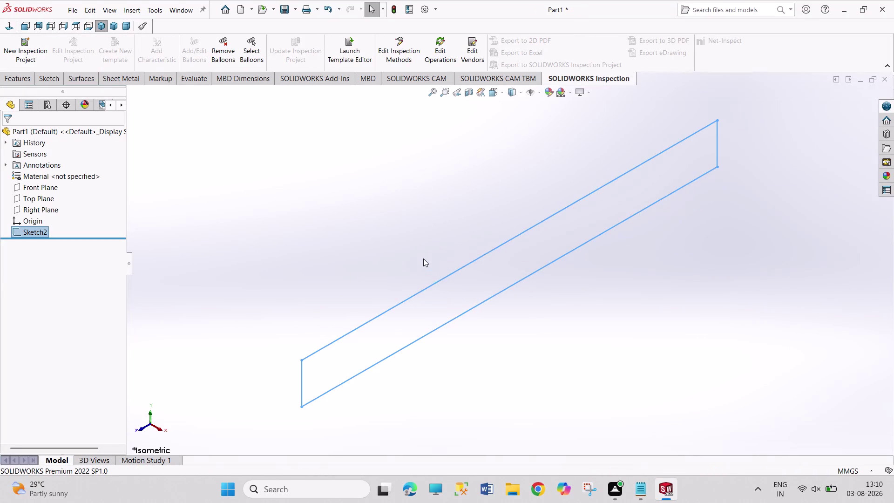
scroll(up, 3)
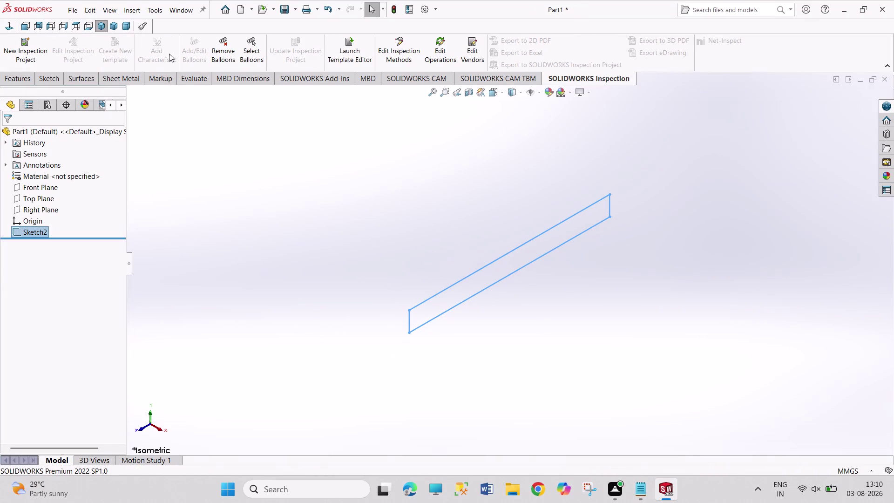
click(25, 81)
click(28, 65)
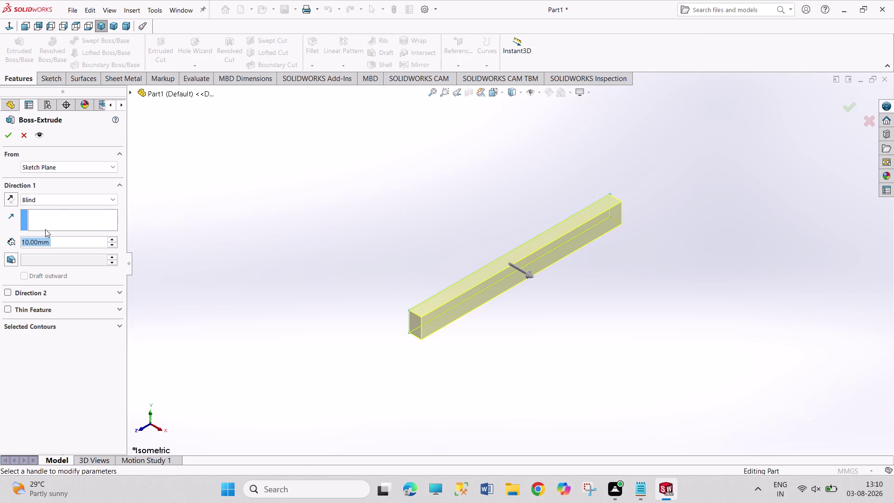
Extrude the rectangle 56 mm with Mid Plane into a solid block.
click(58, 200)
click(70, 248)
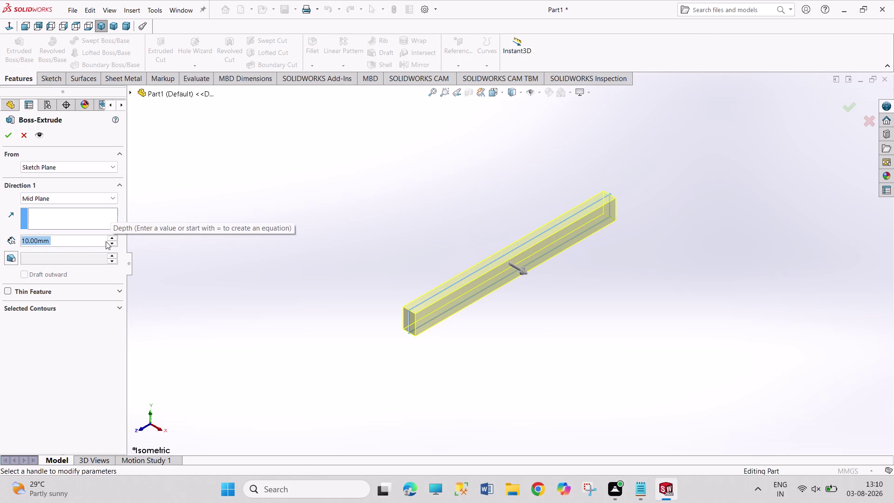
text(56)
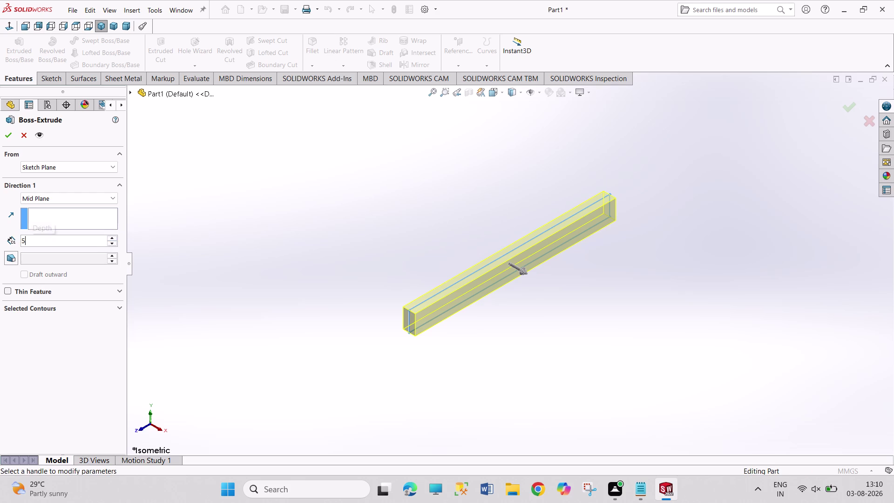
key(Return)
click(7, 130)
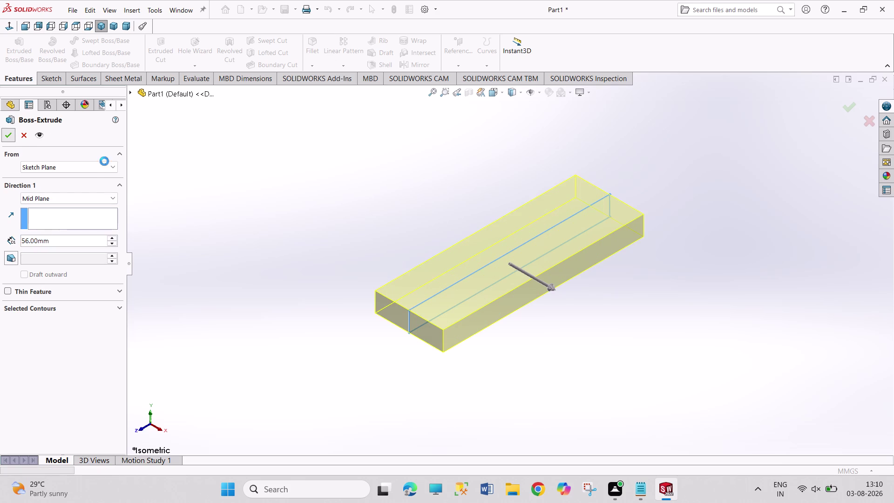
click(287, 179)
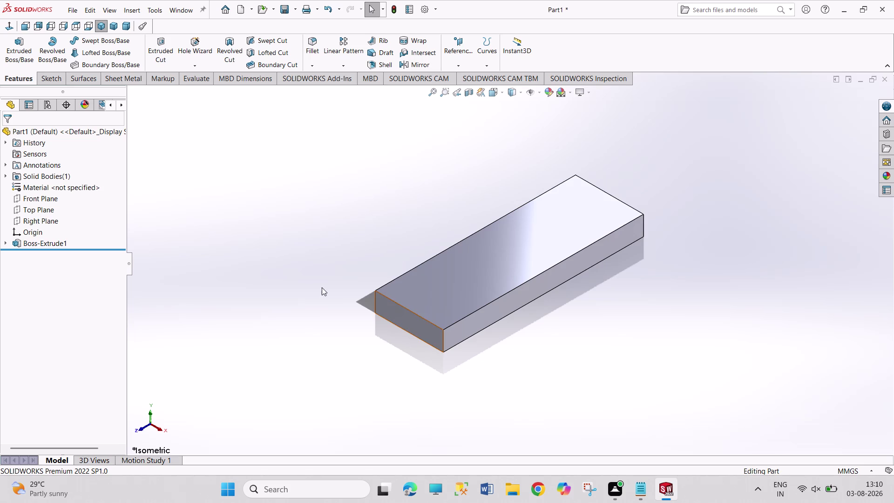
Start a new sketch on the Right Plane.
click(37, 219)
click(45, 206)
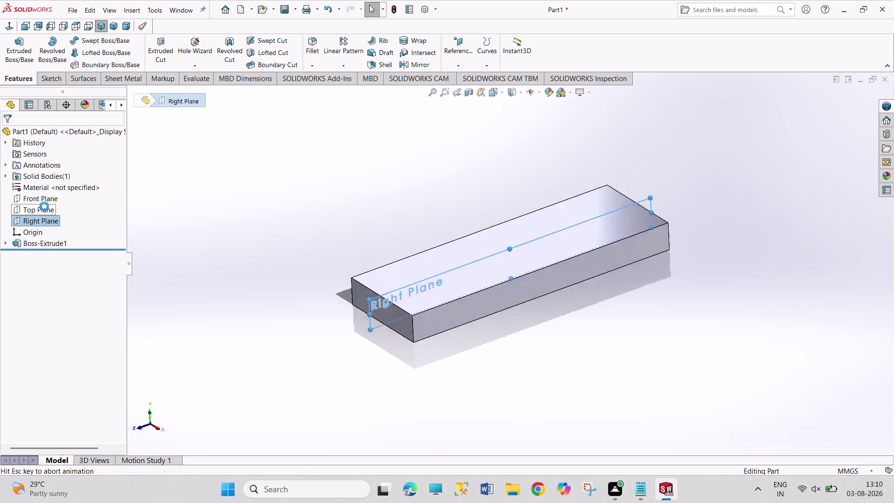
click(104, 40)
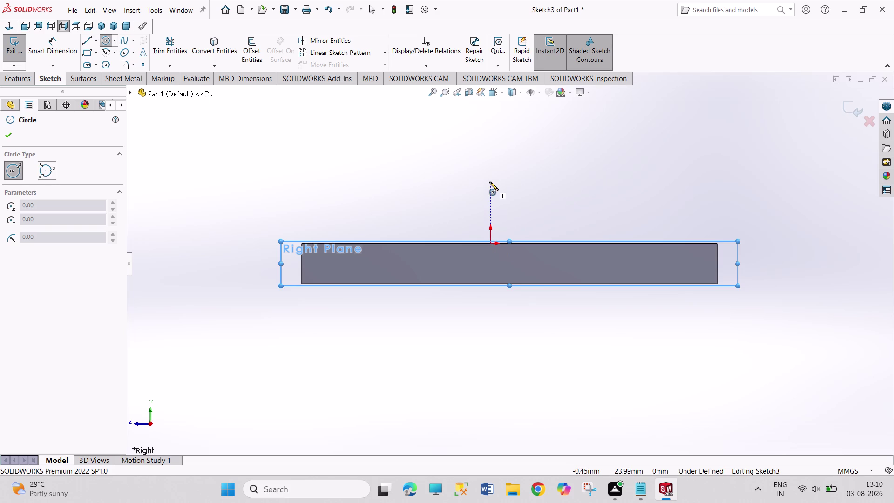
Draw a circle above the origin and dimension its diameter to 50 mm.
click(489, 180)
click(550, 222)
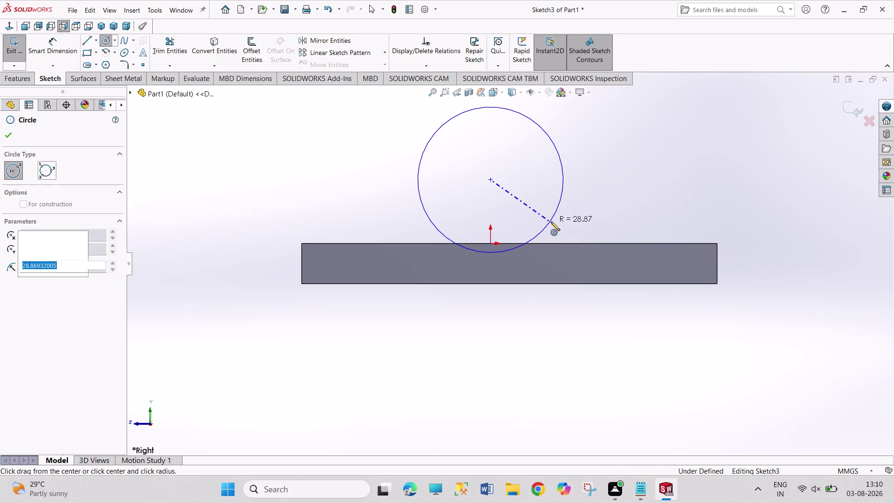
right_drag(636, 220, 623, 105)
drag(563, 156, 568, 153)
click(605, 143)
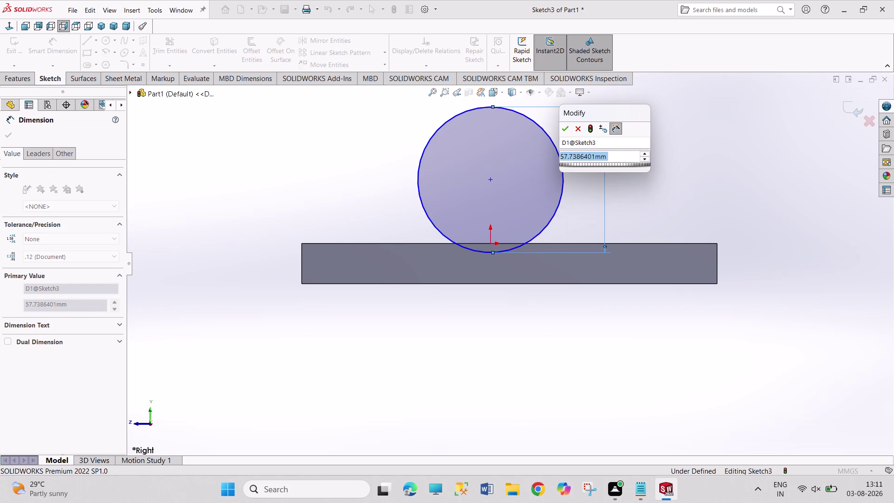
text(5)
text(0)
key(Return)
Exit dimensioning and begin a second circle at the same centre.
right_click(688, 189)
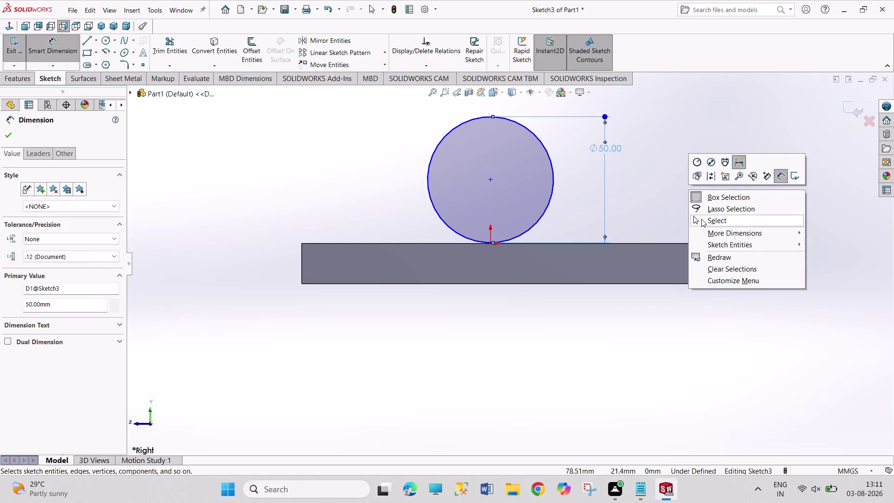
click(702, 220)
click(702, 197)
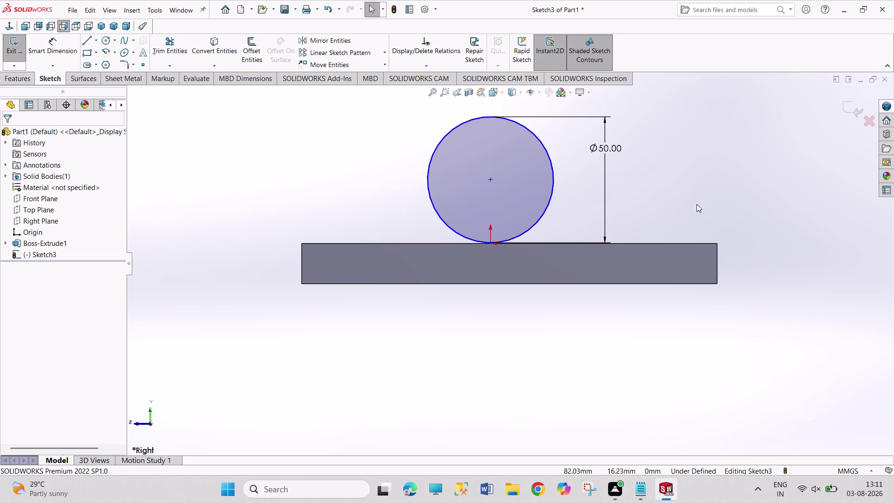
click(103, 41)
click(489, 180)
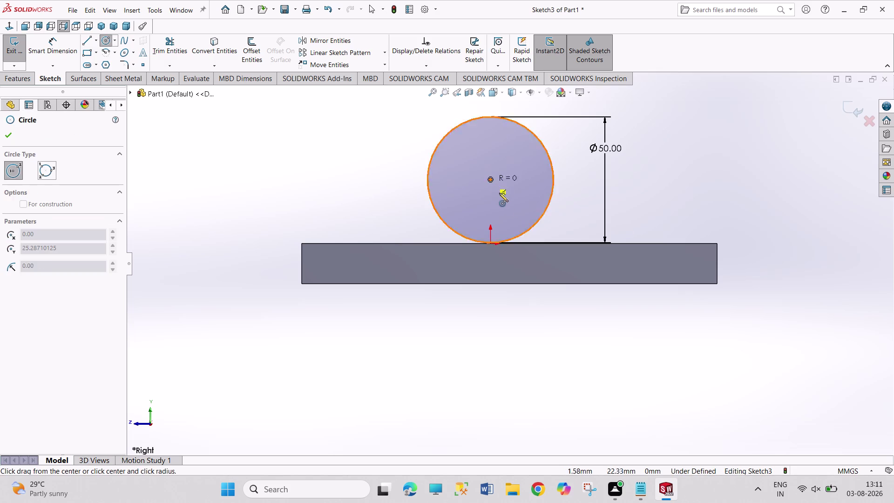
Draw the concentric inner circle and dimension its diameter to 25 mm.
click(513, 208)
right_drag(714, 206, 687, 97)
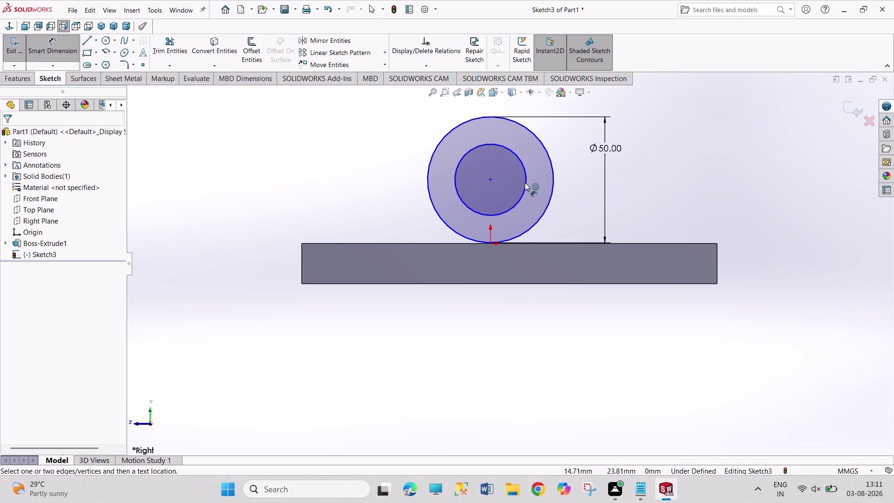
click(525, 183)
click(580, 183)
text(25)
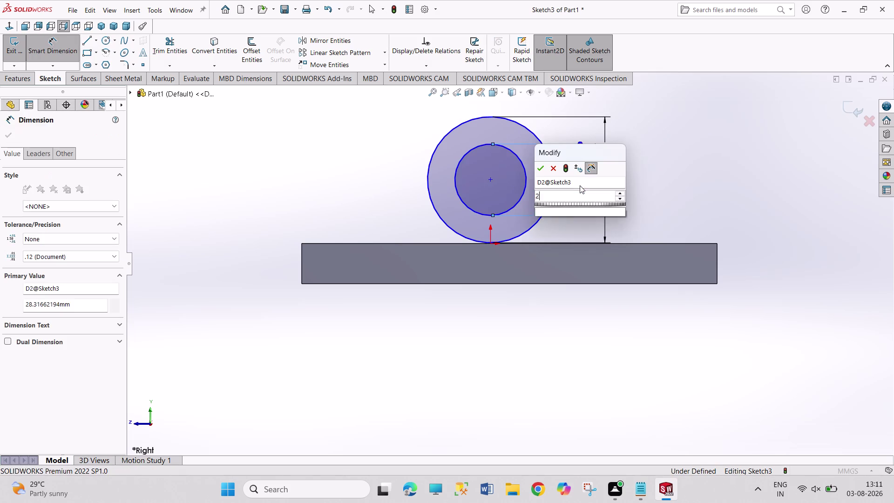
key(Return)
right_click(711, 176)
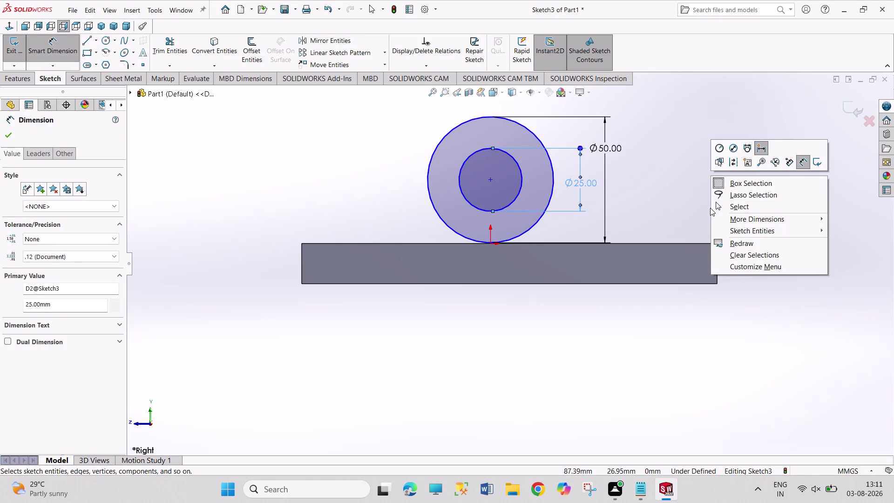
click(710, 208)
right_click(710, 207)
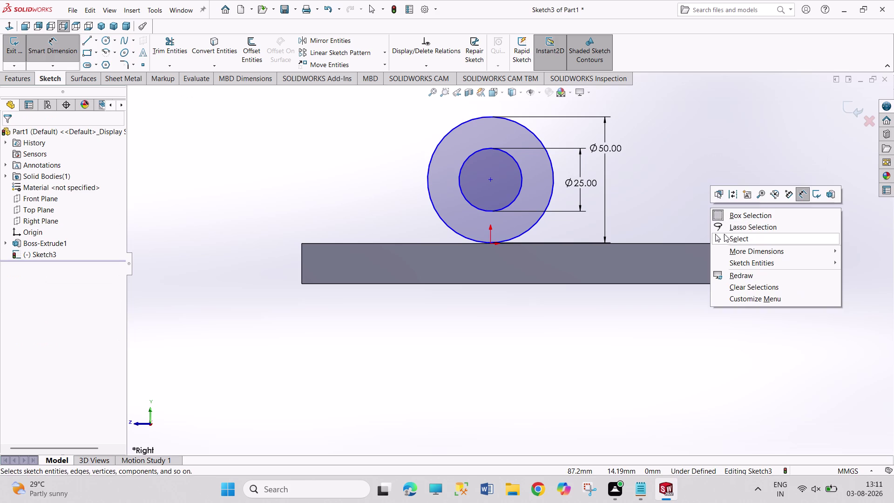
click(724, 235)
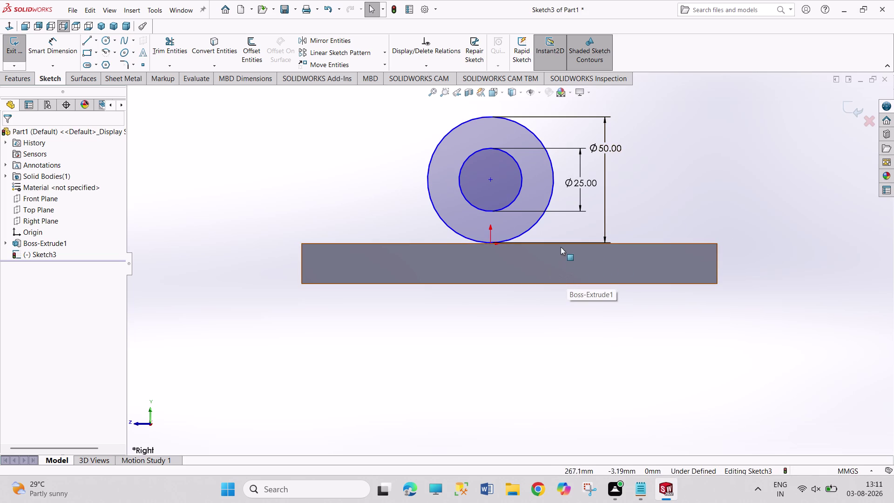
right_drag(478, 355, 479, 303)
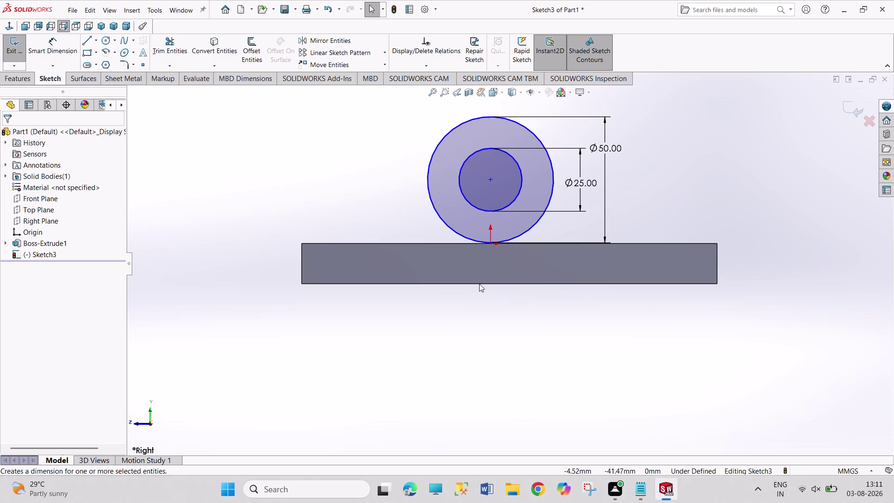
Dimension the circles' centre 36 mm above the block's bottom edge.
right_drag(479, 302, 483, 247)
click(494, 284)
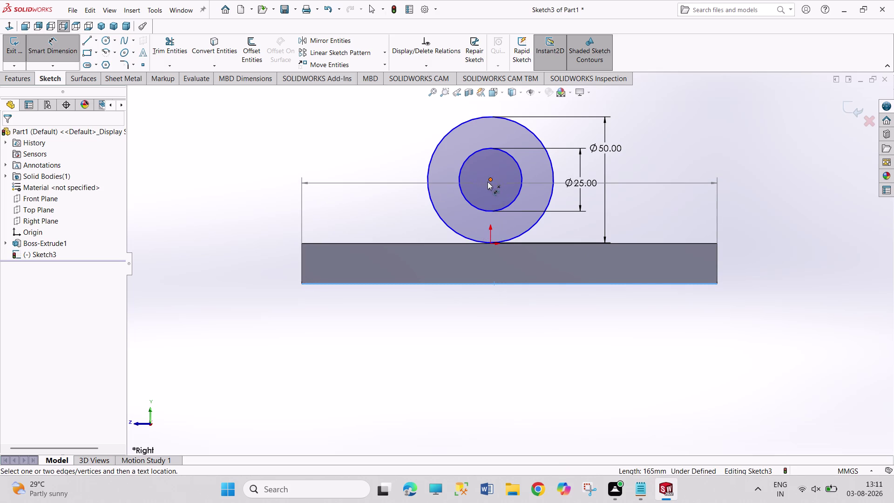
click(489, 179)
click(259, 229)
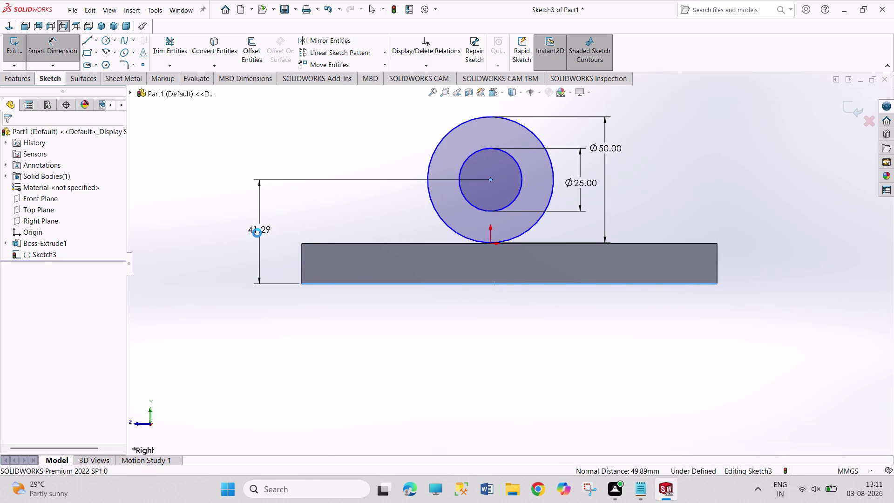
text(36)
key(Return)
right_click(396, 368)
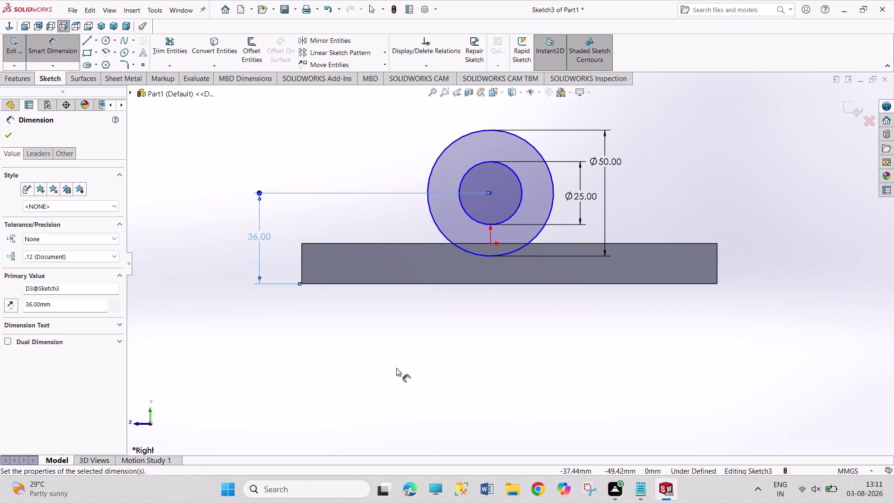
click(420, 396)
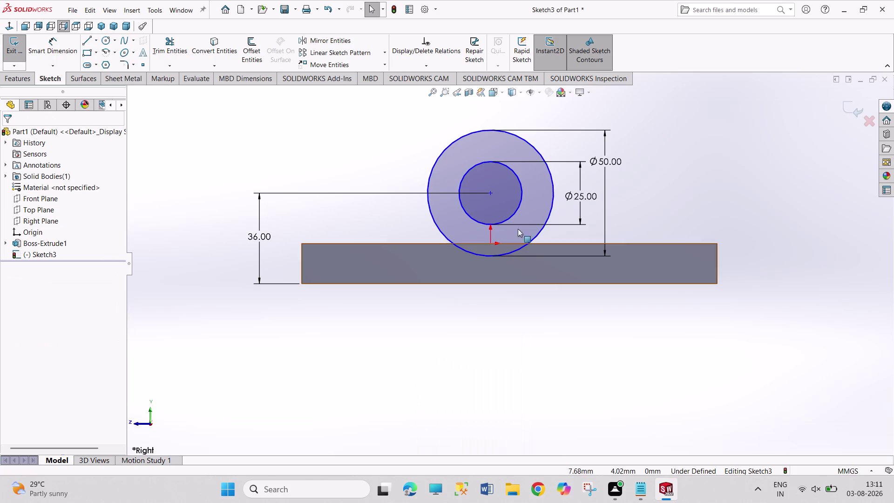
Make the centre vertical with the origin and exit the sketch.
click(491, 192)
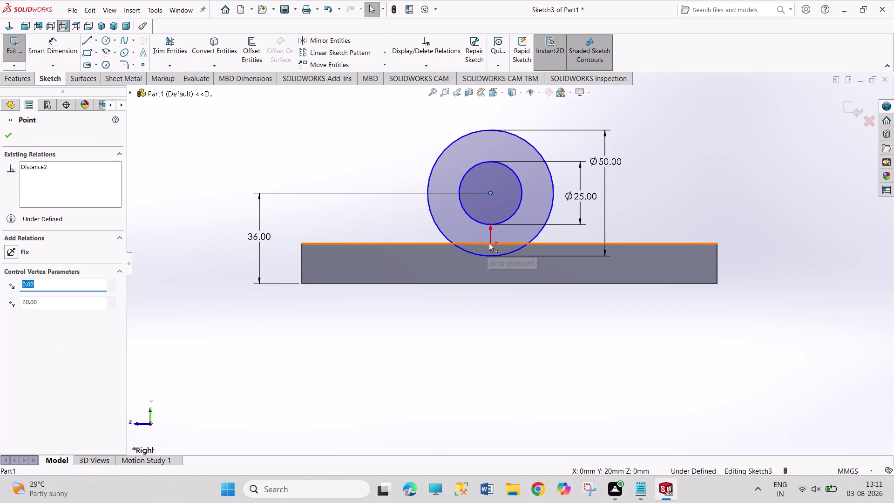
click(489, 243)
click(529, 202)
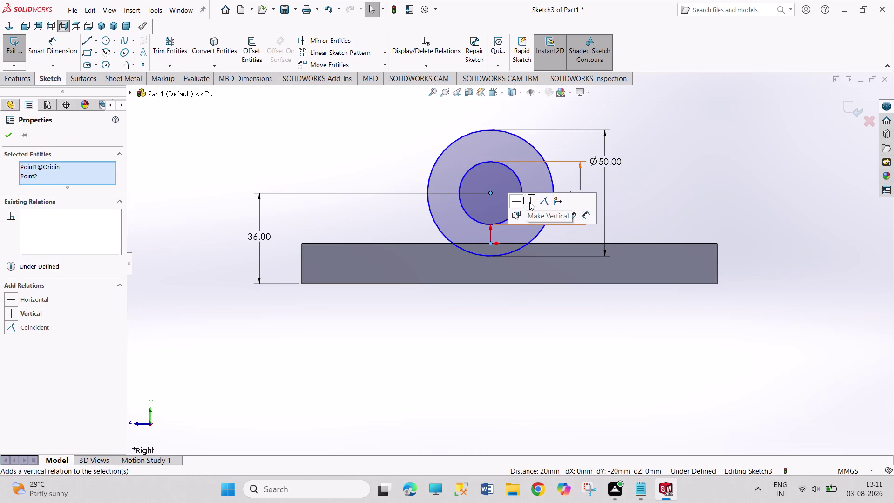
click(721, 183)
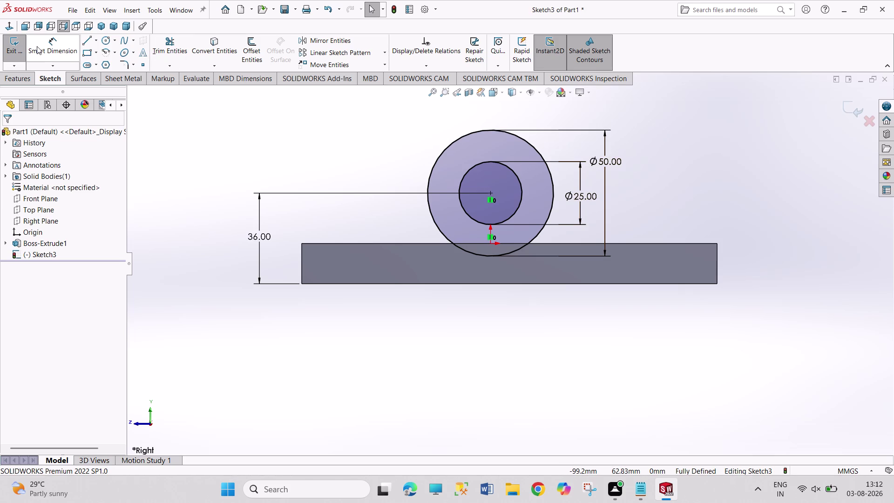
click(16, 47)
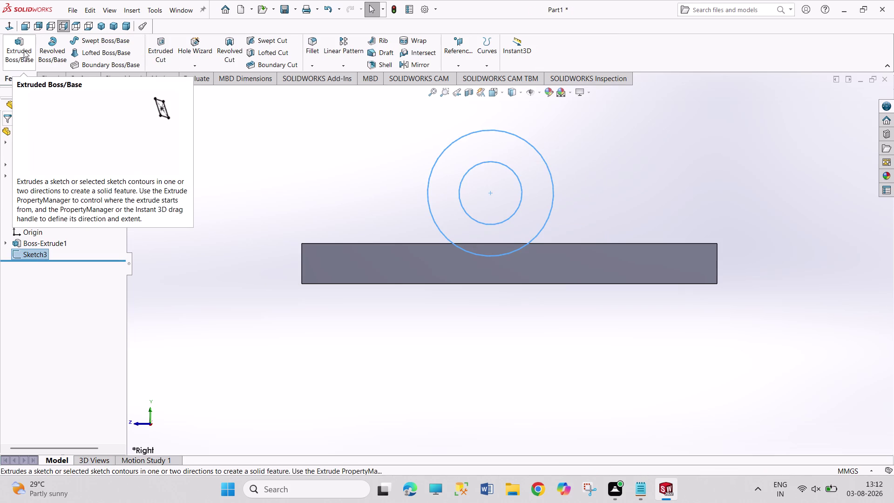
Extrude the ring sketch 66 mm into a hollow cylinder, viewed isometrically.
click(24, 50)
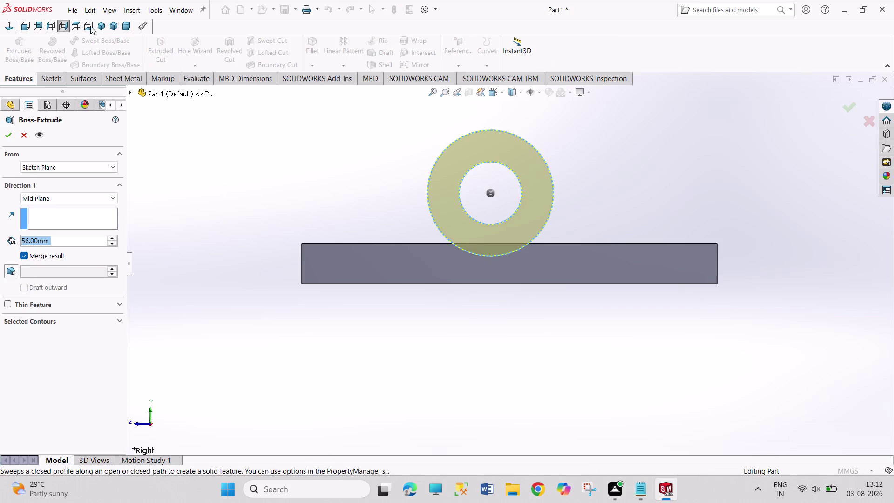
click(99, 24)
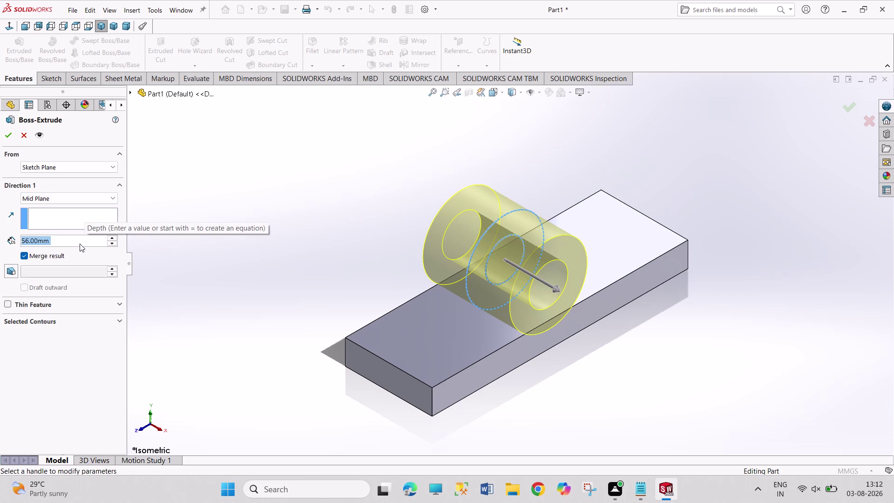
text(66)
key(Return)
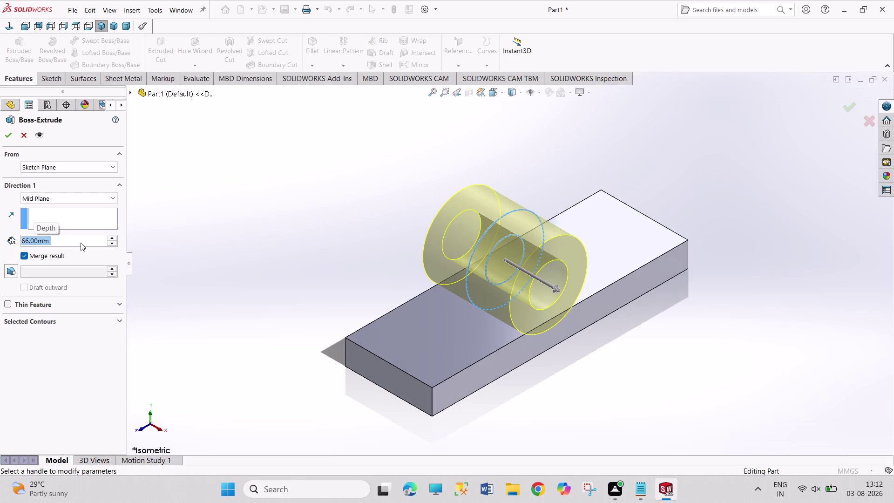
click(10, 140)
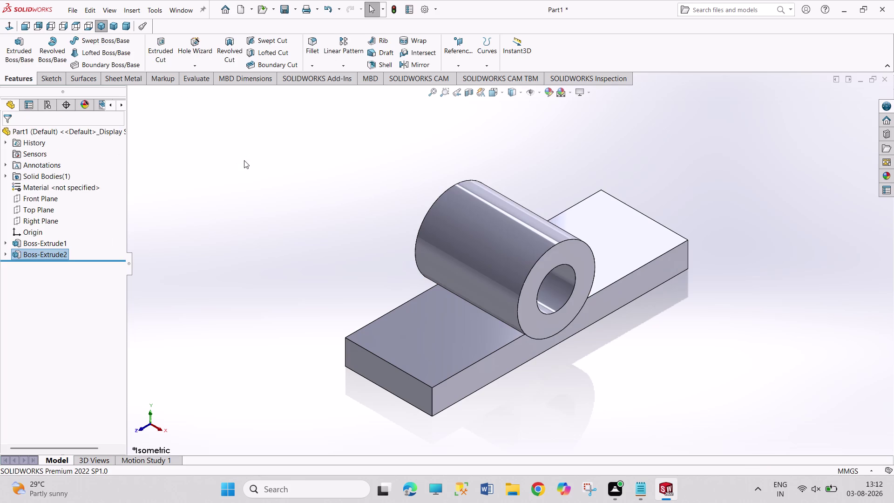
click(244, 160)
middle_drag(265, 192, 232, 108)
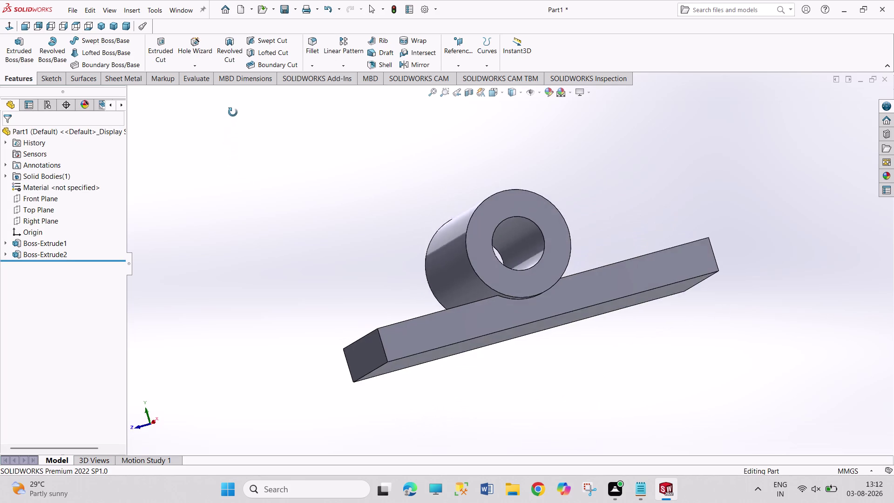
middle_drag(232, 108, 235, 151)
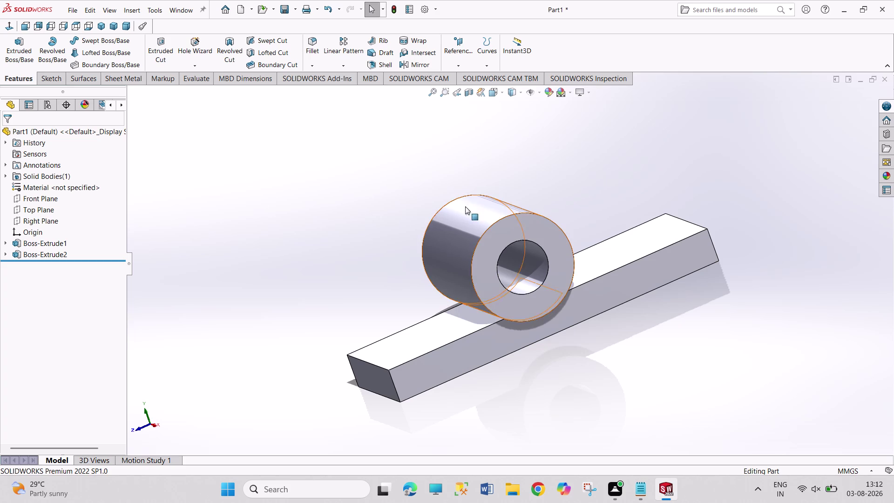
scroll(up, 3)
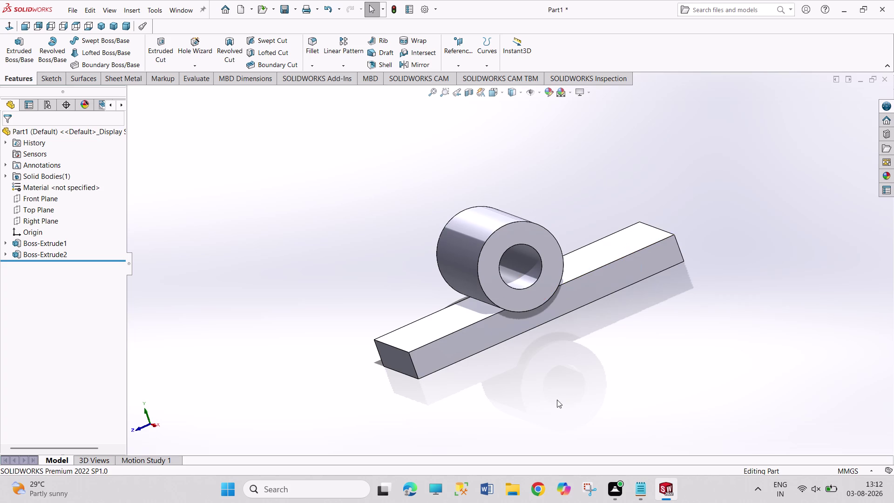
click(485, 335)
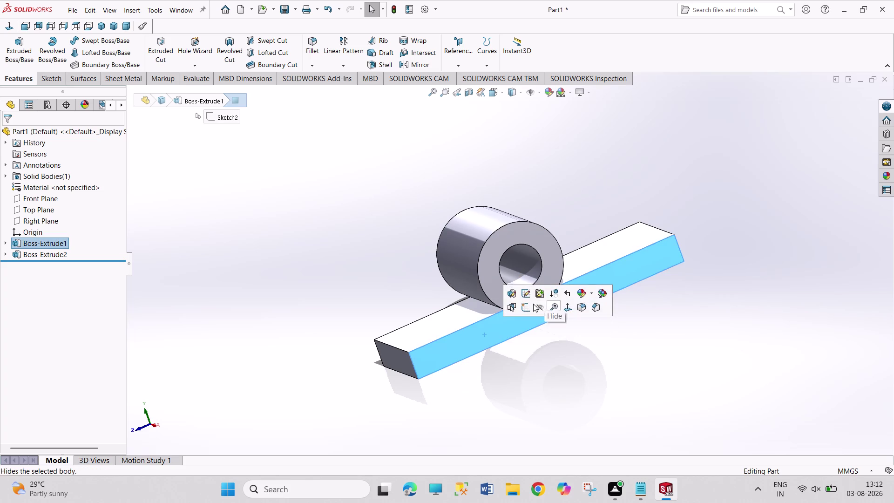
Start a new sketch on the block's side face.
click(526, 305)
scroll(up, 3)
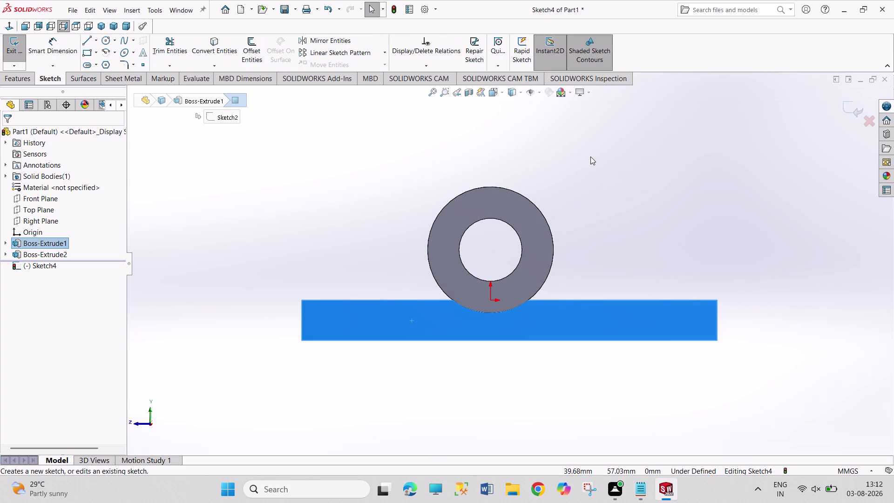
scroll(down, 3)
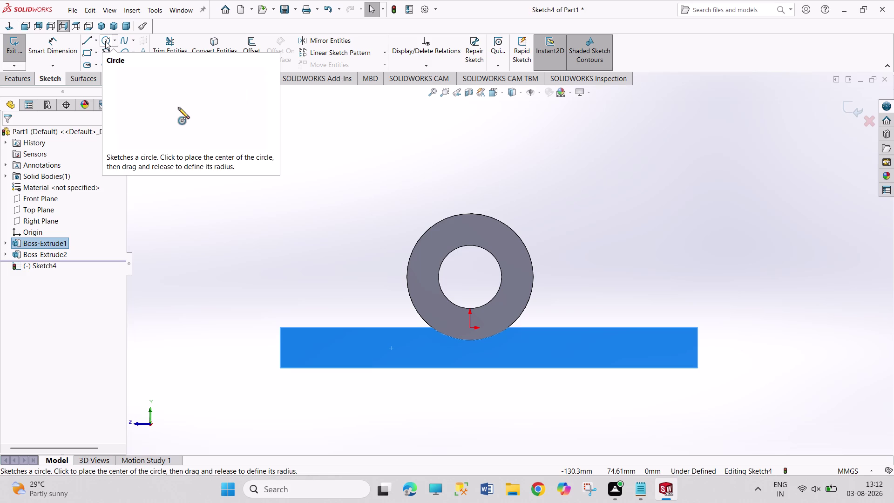
click(84, 54)
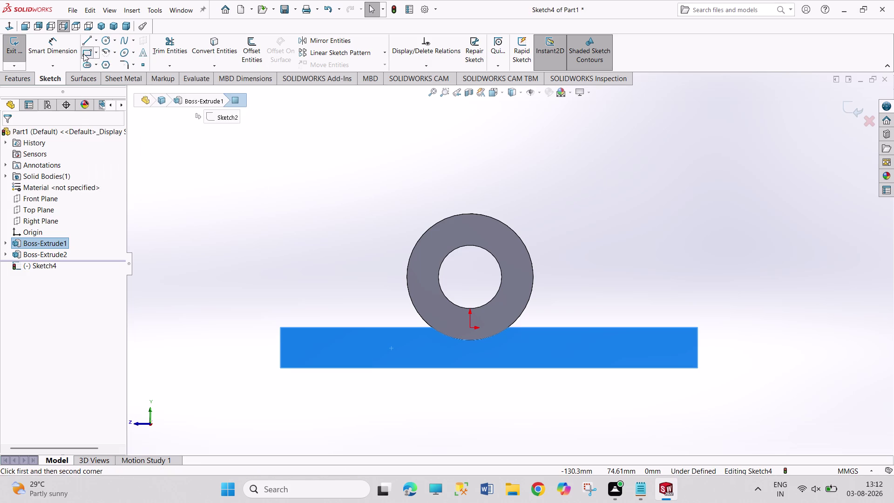
Draw a corner rectangle rising from the bore top above the cylinder.
click(421, 119)
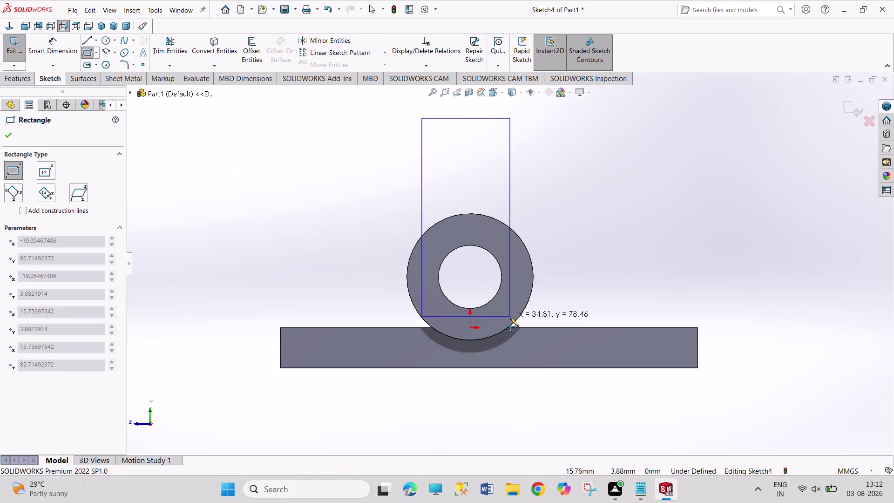
click(513, 247)
right_click(591, 188)
click(604, 197)
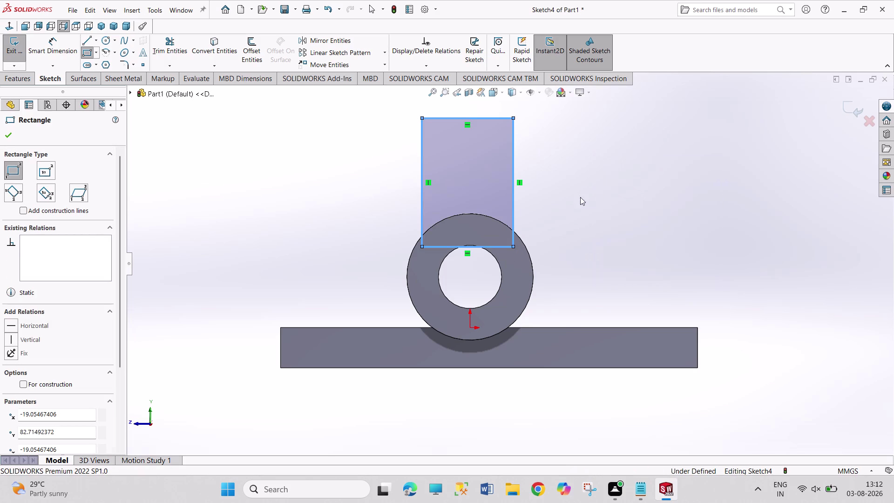
right_drag(312, 223, 310, 125)
Dimension the rectangle's top edge to 30 mm wide.
click(485, 118)
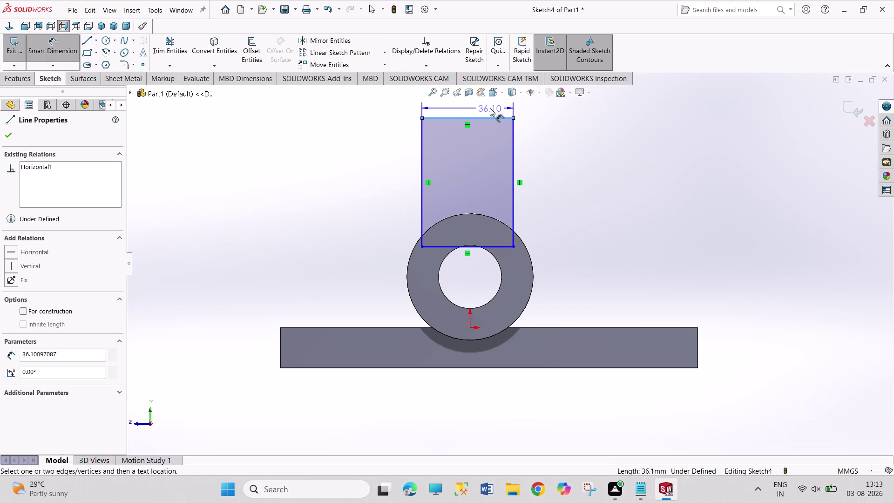
click(490, 108)
text(3)
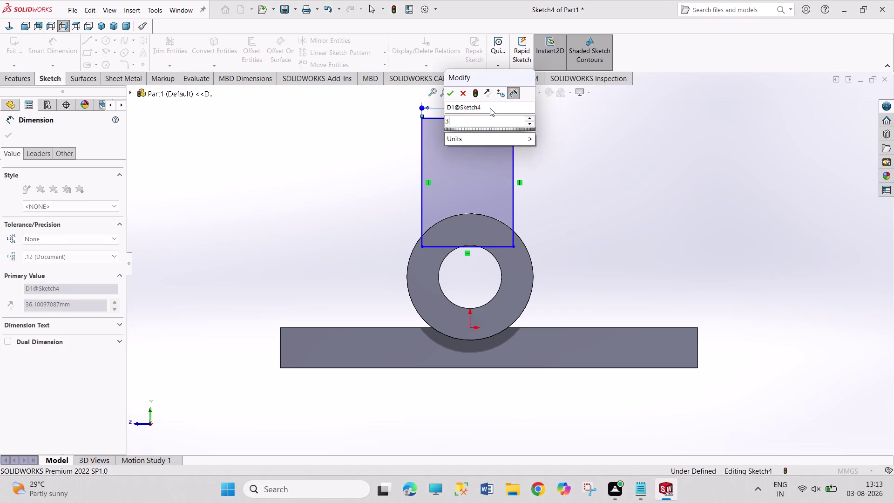
text(0)
key(Return)
right_click(710, 219)
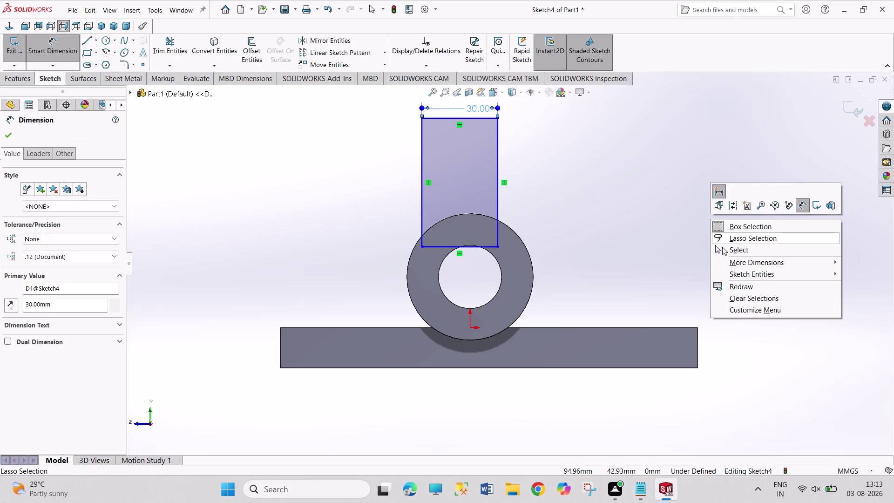
click(723, 248)
Dimension the rectangle's left side 15 mm from the cylinder's centre.
right_drag(646, 231, 639, 141)
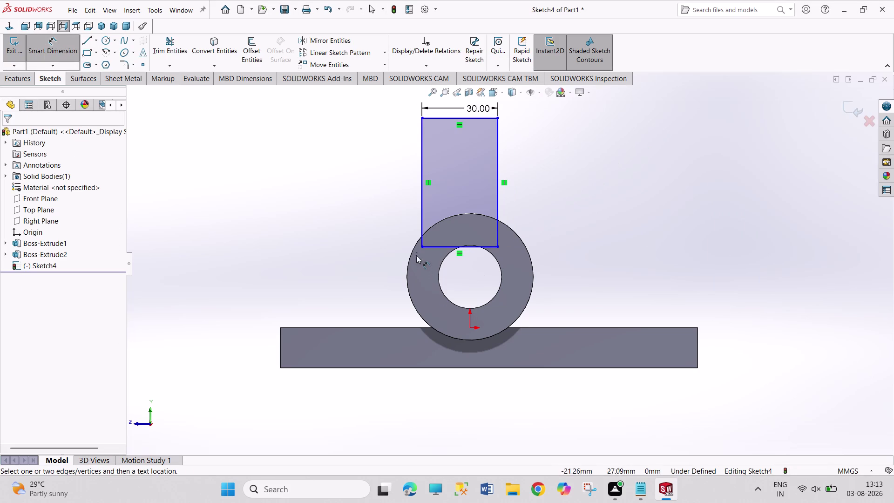
click(420, 233)
click(468, 328)
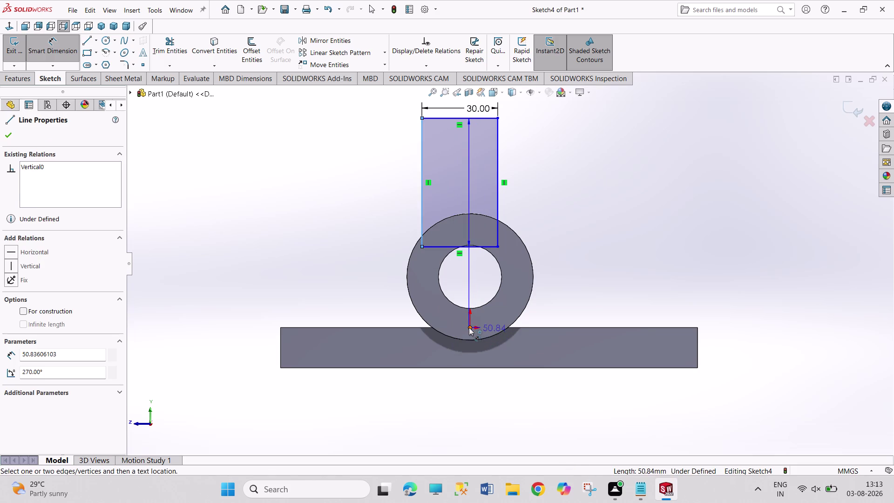
click(445, 315)
text(15)
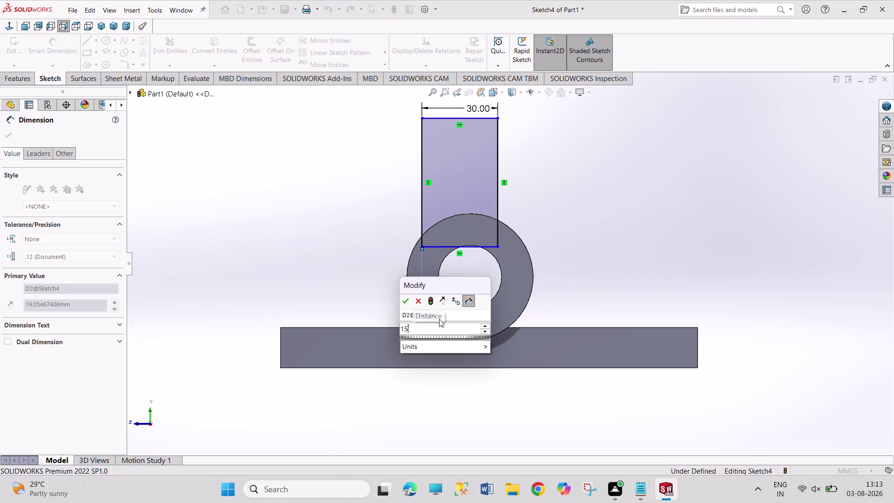
key(Return)
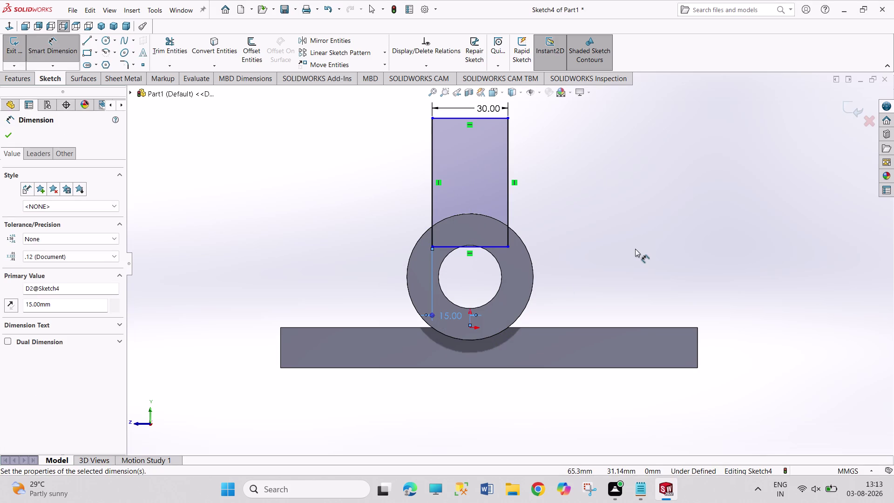
right_click(635, 249)
click(651, 280)
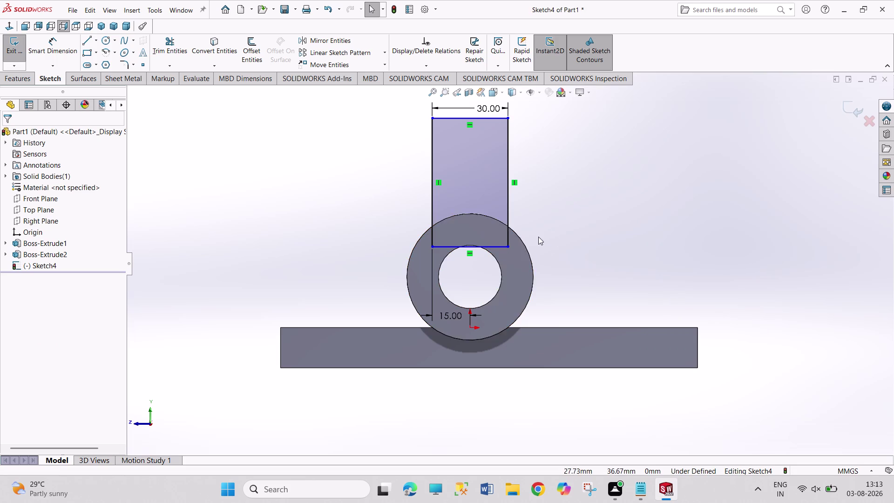
Select the cylinder's outer circular edge in Sketch4.
click(527, 246)
click(526, 247)
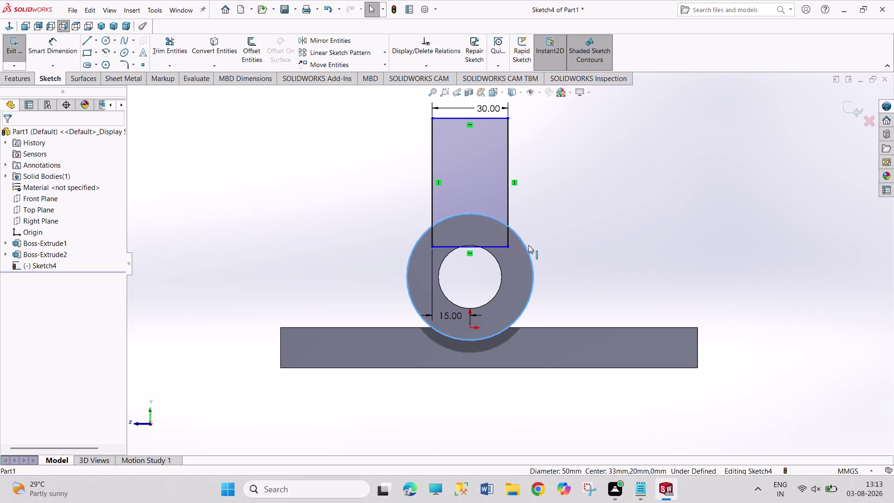
click(207, 48)
click(265, 192)
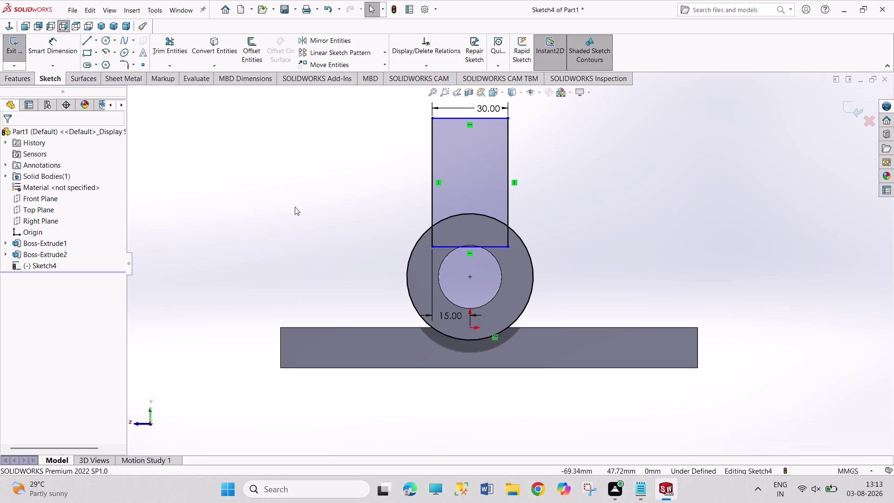
right_drag(295, 209, 295, 138)
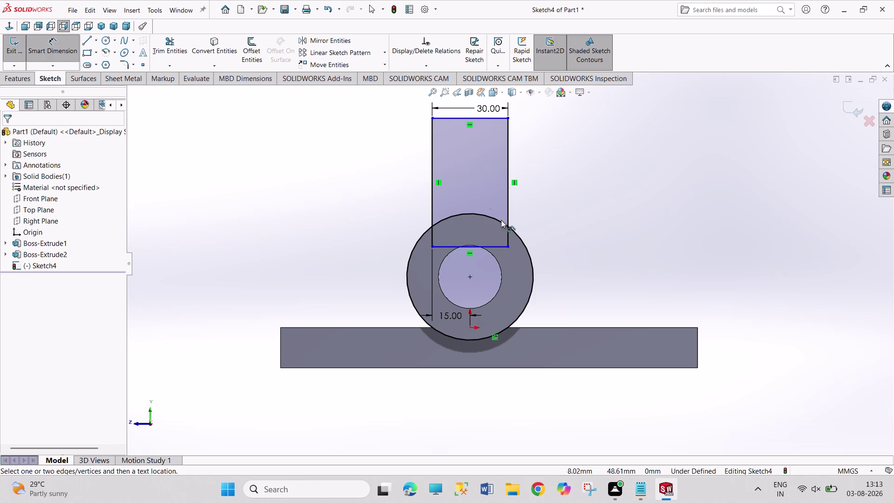
Undo the rectangle and its 30 mm and 15 mm dimensions.
key(Escape)
key(Escape)
key(Escape)
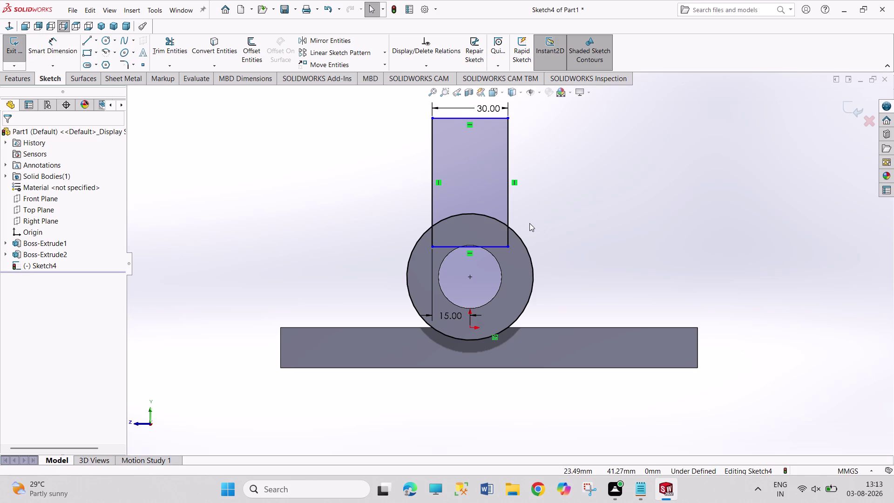
key(ctrl+z)
key(ctrl+z)
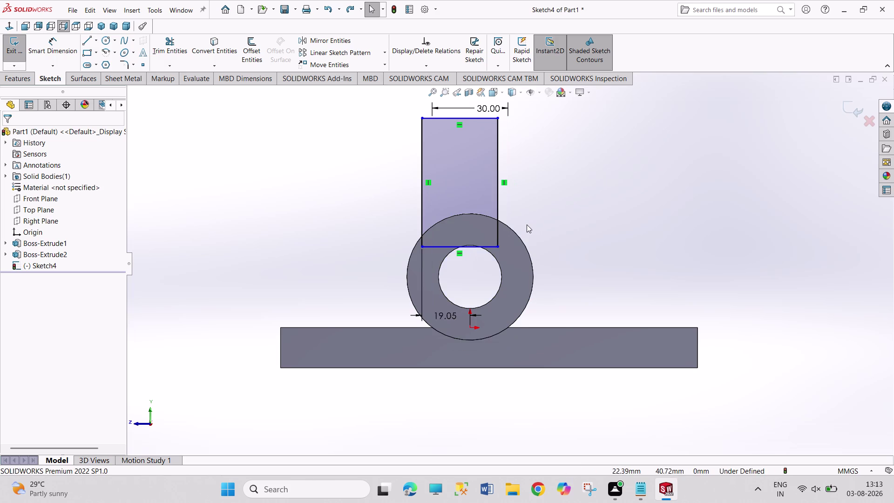
key(ctrl+z)
key(ctrl+z)
key(ctrl+z)
key(ctrl+z)
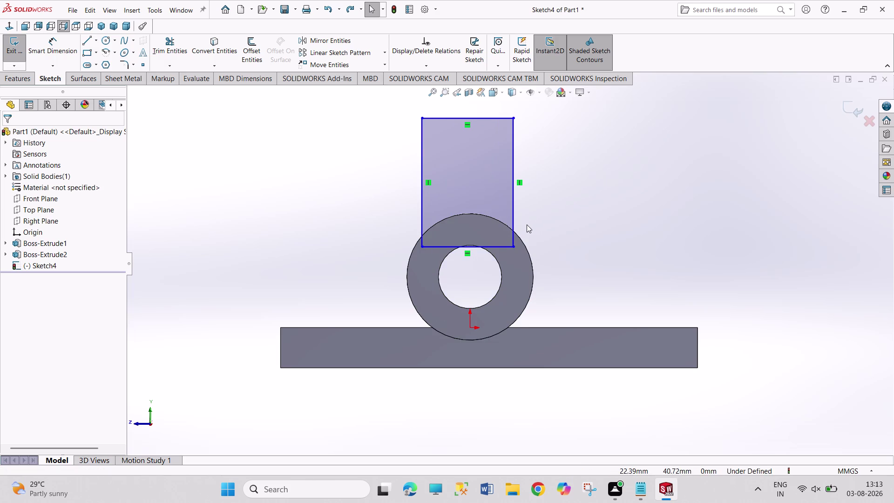
click(538, 199)
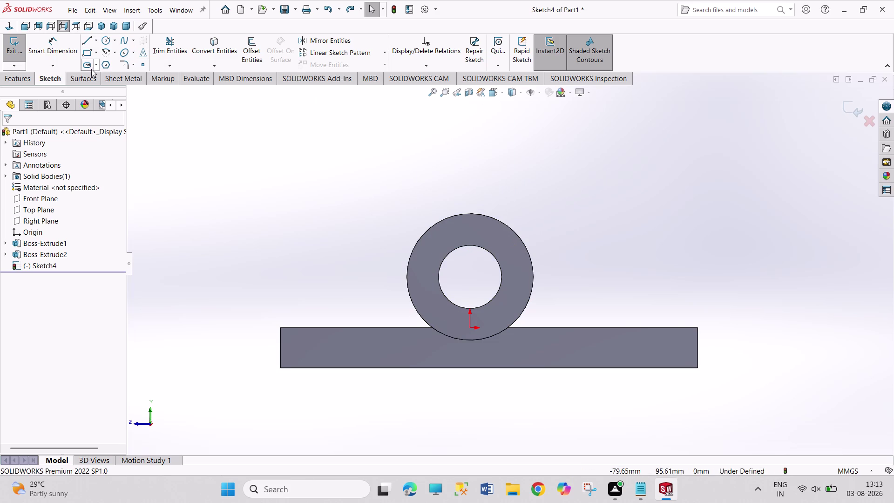
Draw a 90° Centerpoint Arc Slot centred on the cylinder, sweeping right to top.
click(99, 66)
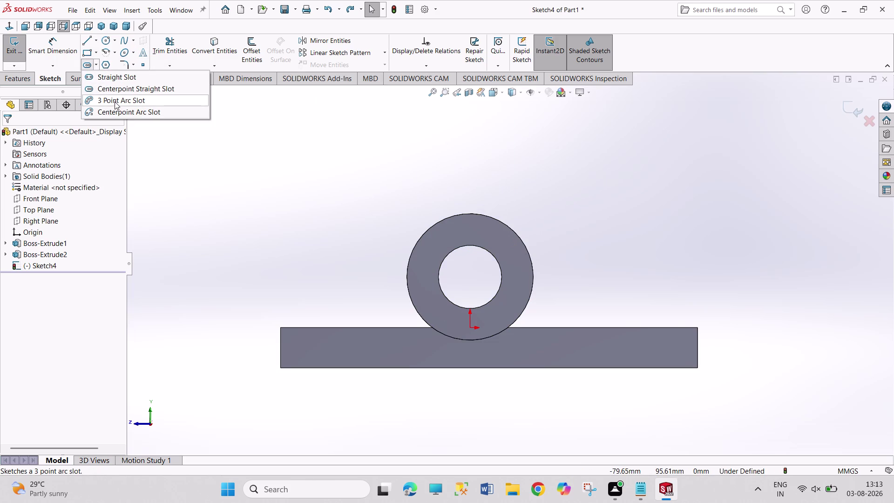
click(120, 112)
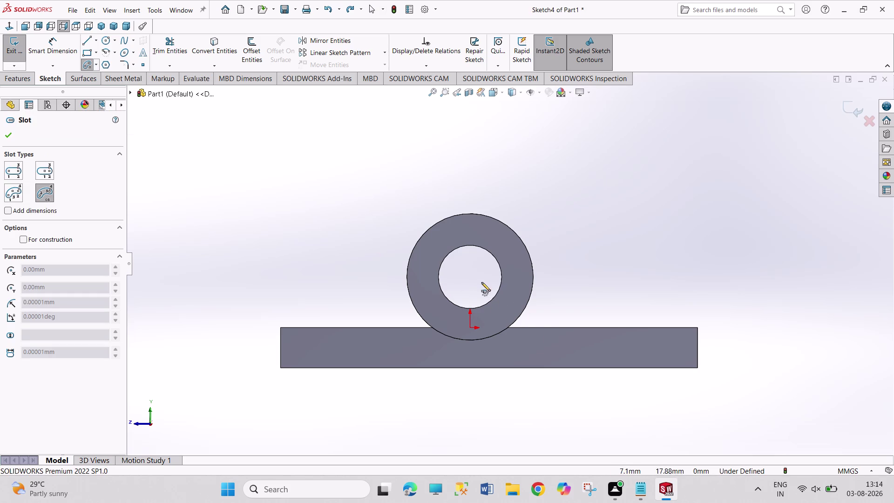
click(468, 278)
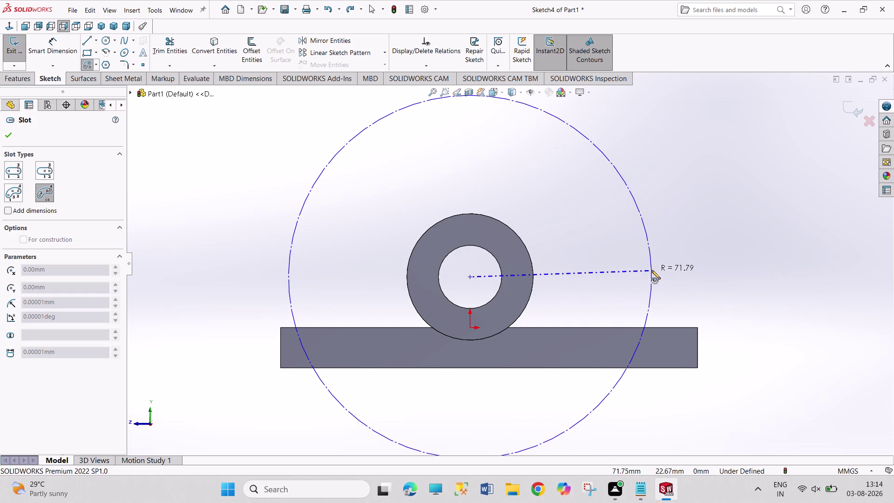
click(652, 276)
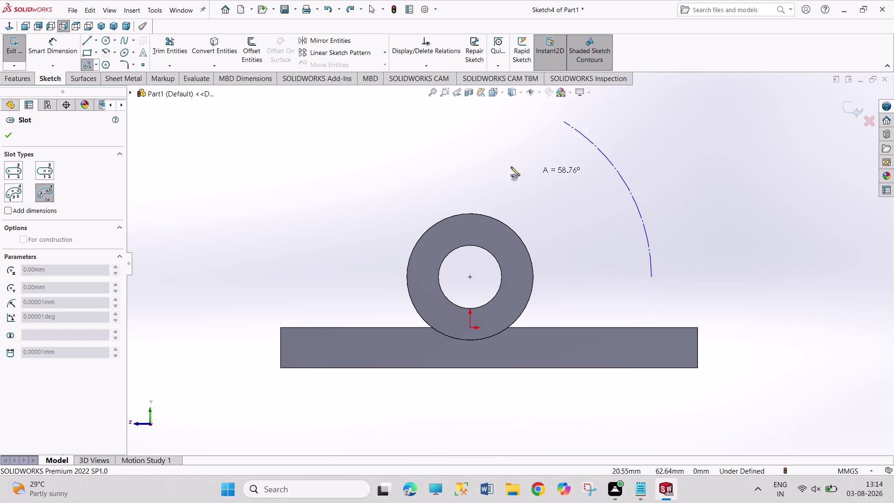
scroll(up, 3)
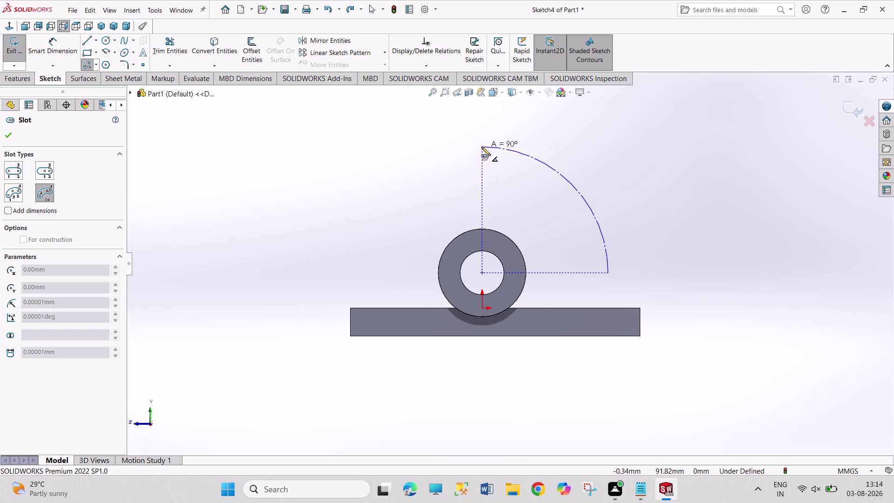
click(480, 145)
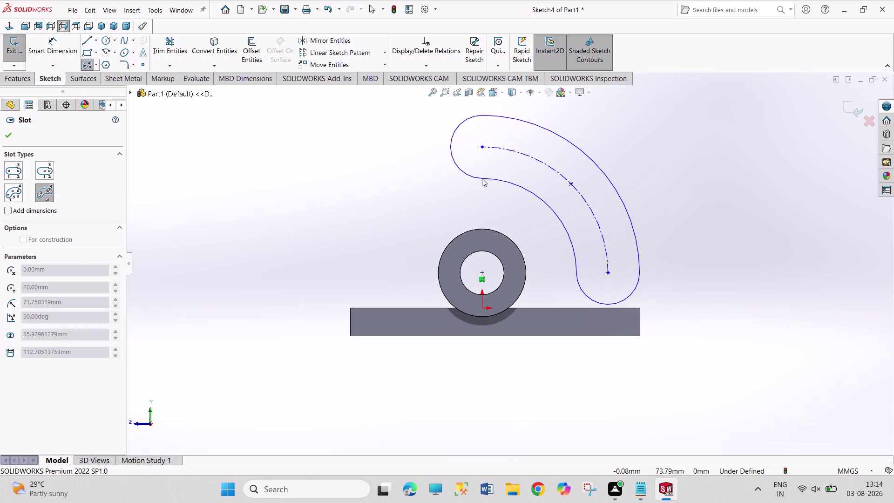
click(481, 178)
right_drag(645, 194, 641, 121)
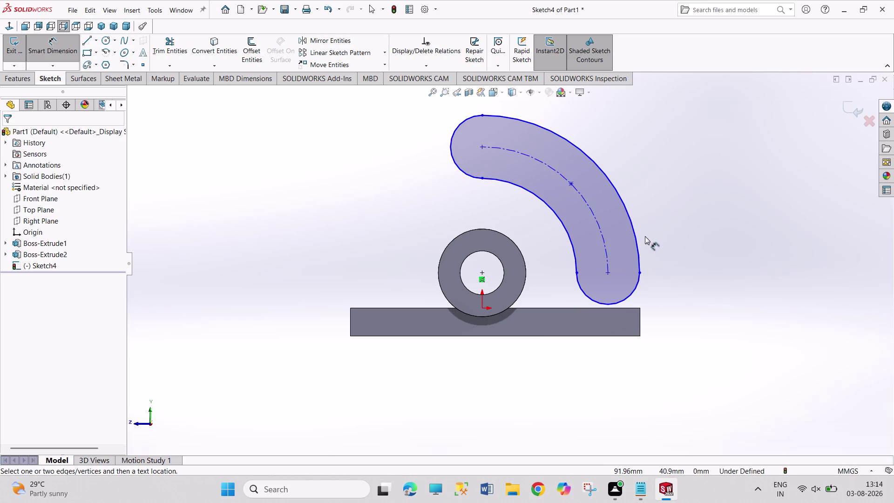
Dimension the slot's outer arc R90 and inner arc R60.
drag(625, 209, 629, 197)
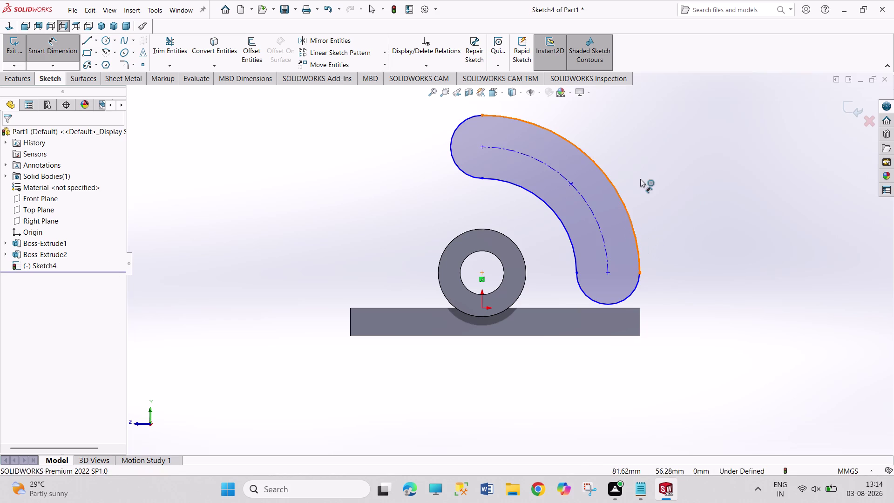
click(644, 165)
text(90)
key(Return)
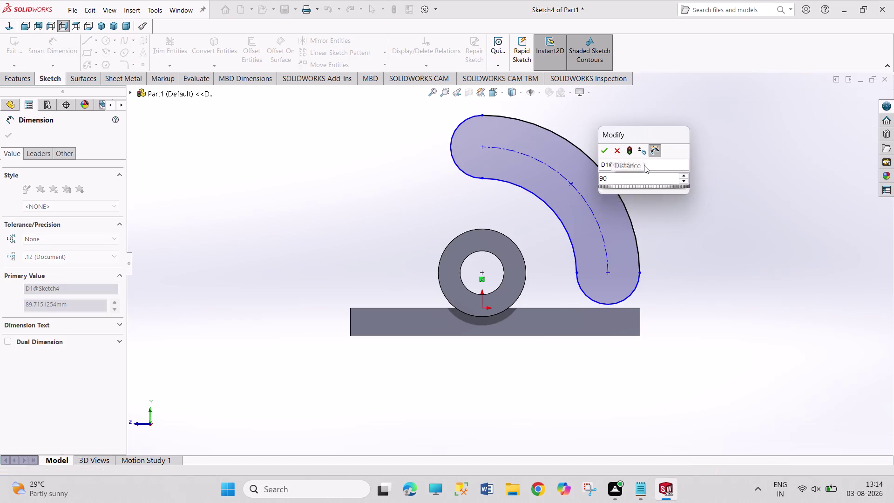
click(569, 231)
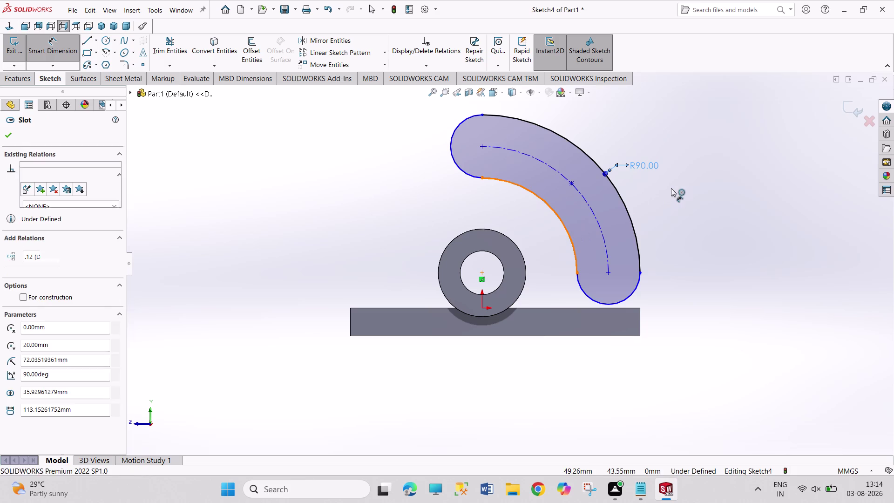
click(671, 187)
text(60)
key(Return)
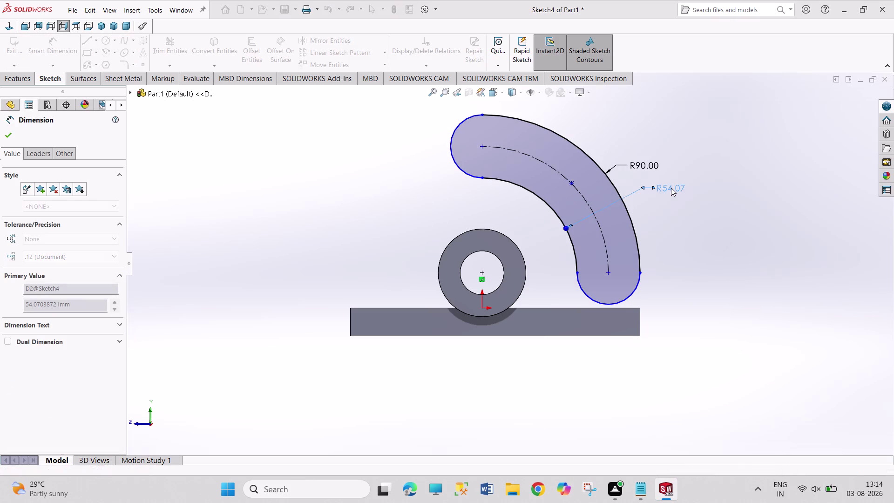
right_click(682, 271)
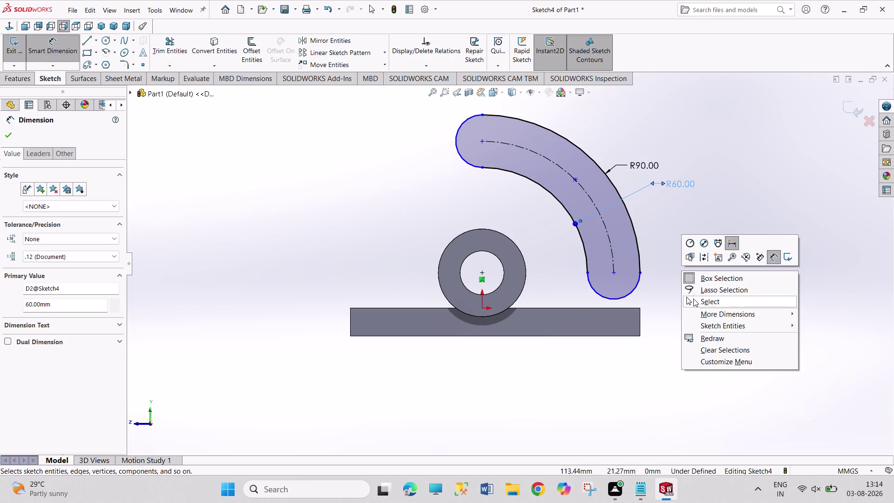
click(694, 302)
Select the slot and its lower end point to inspect their properties.
click(689, 281)
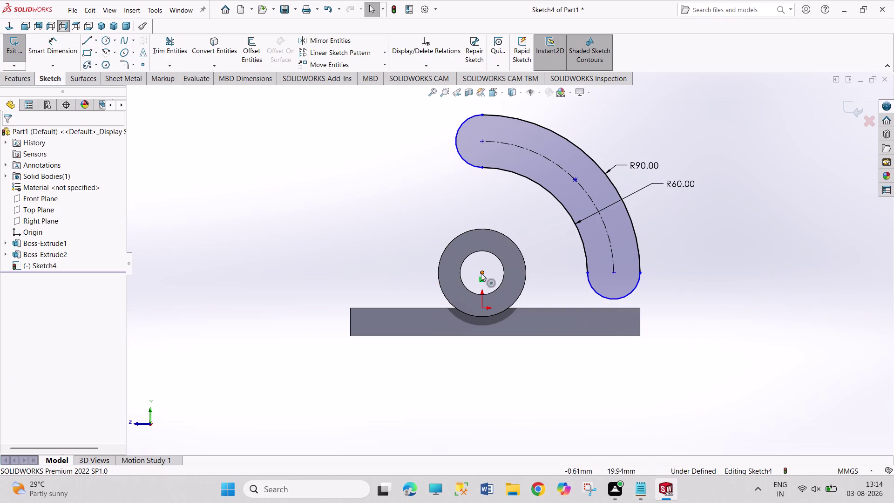
click(481, 273)
click(613, 273)
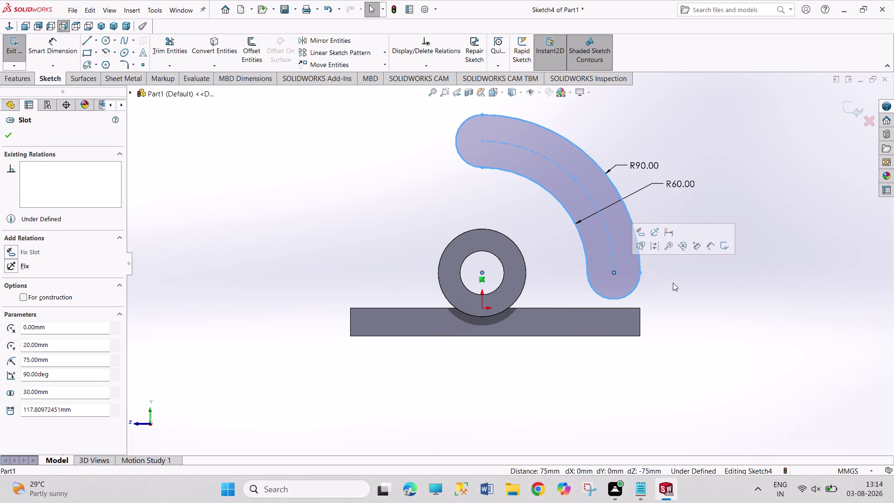
click(673, 283)
click(614, 274)
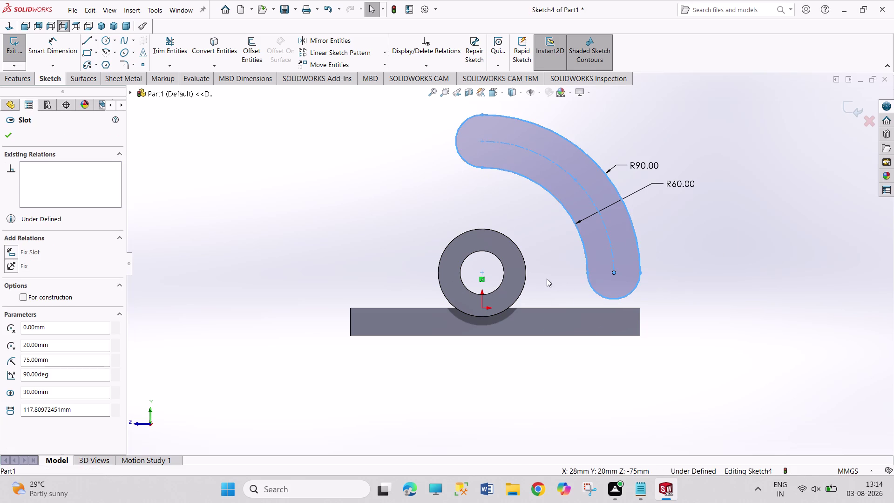
click(483, 274)
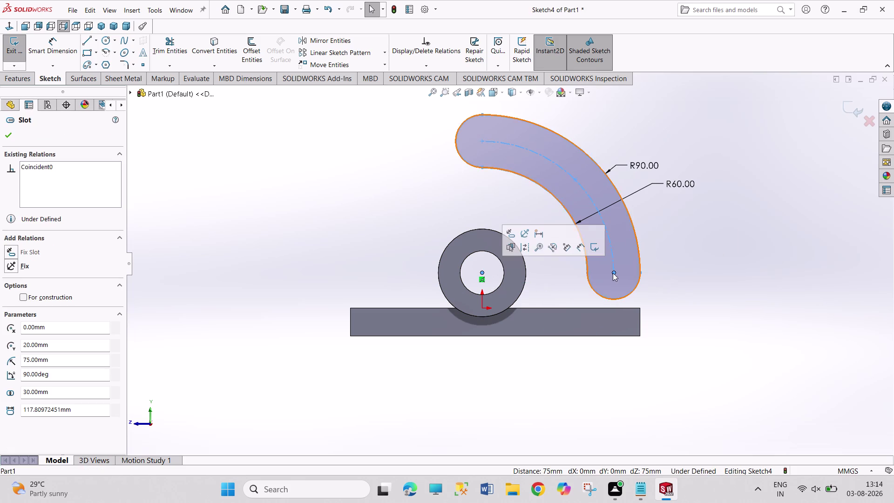
click(723, 257)
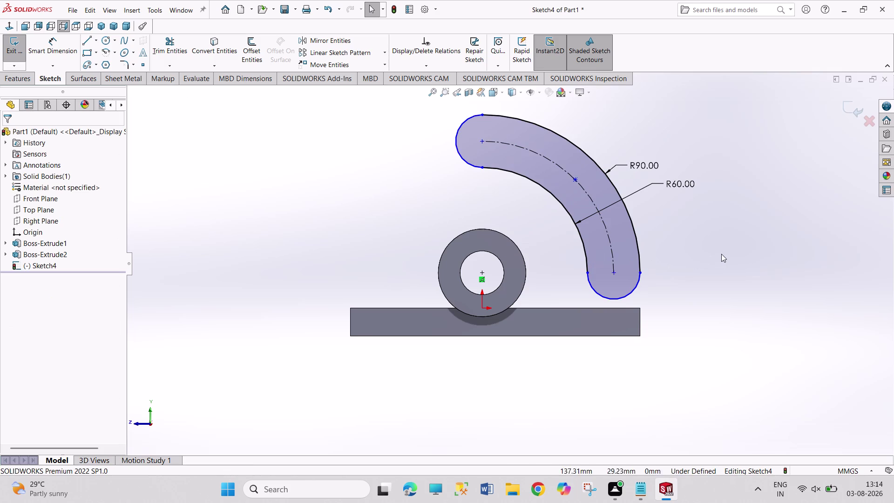
click(98, 40)
Draw a horizontal centerline from the ring's centre past the slot's end.
click(111, 67)
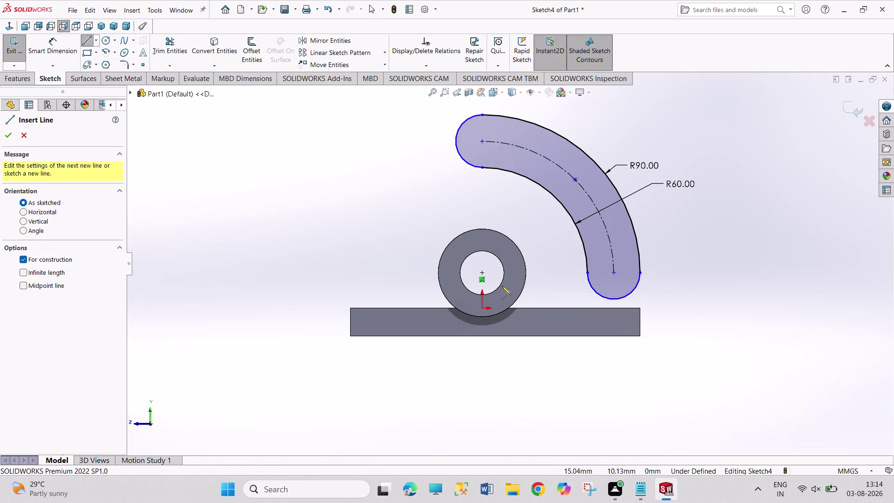
click(480, 270)
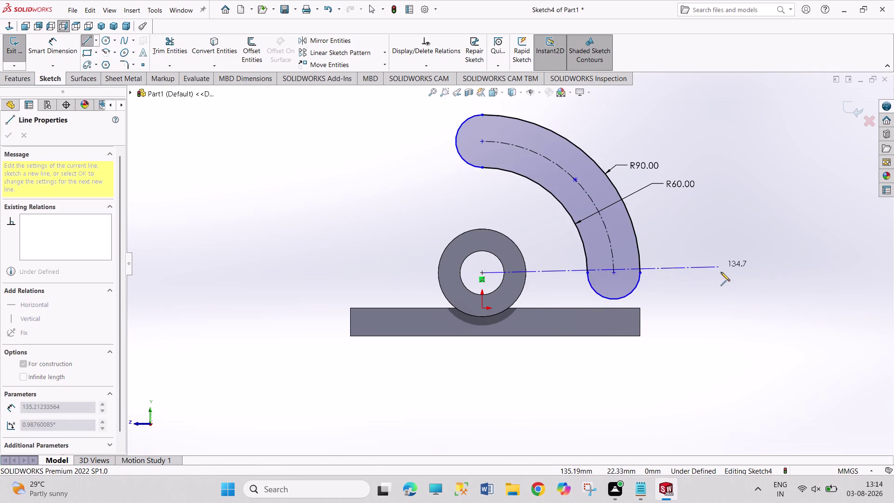
click(720, 274)
right_click(724, 235)
click(734, 246)
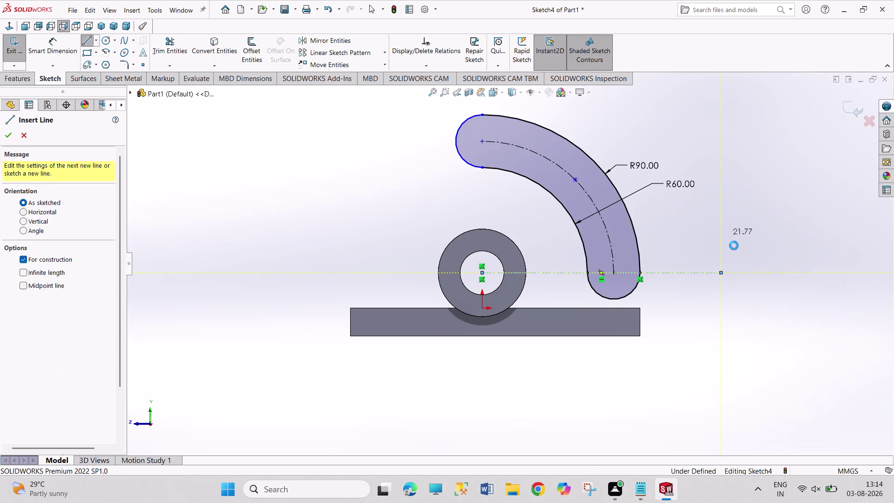
Draw a vertical centerline from the ring's centre to the slot's upper end, fully defining Sketch4.
click(96, 43)
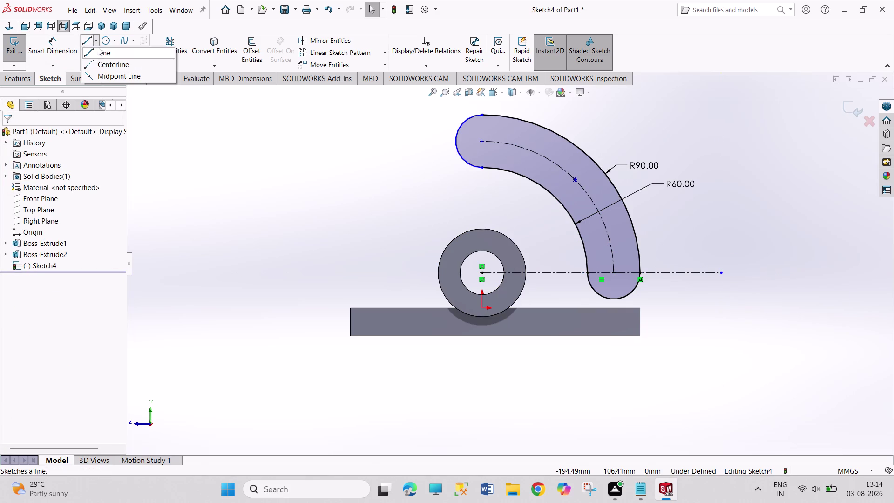
click(102, 65)
click(484, 273)
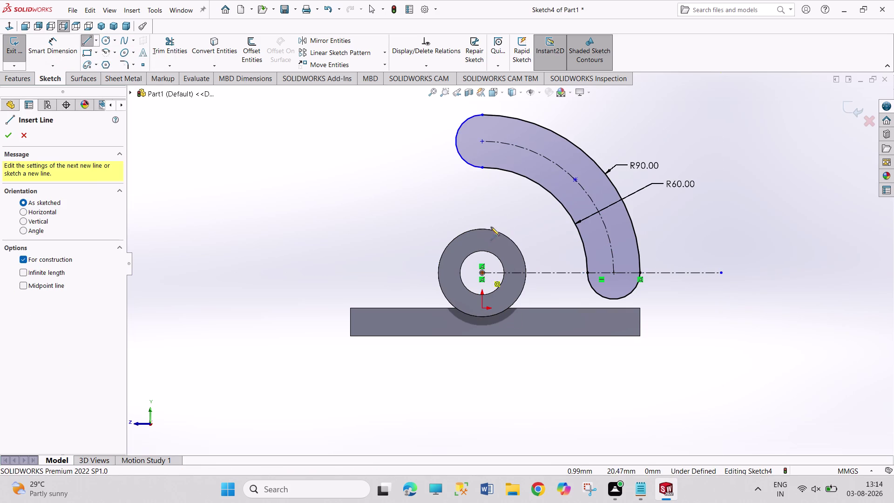
click(481, 101)
right_click(512, 107)
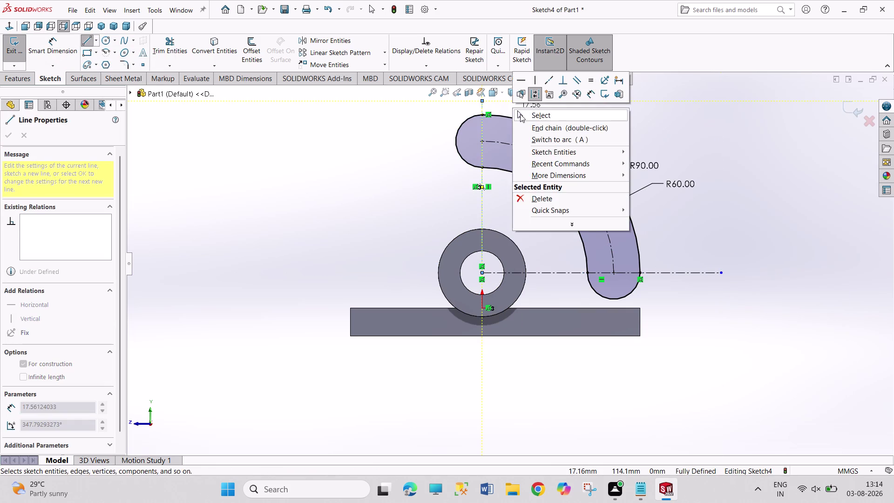
click(521, 115)
click(353, 234)
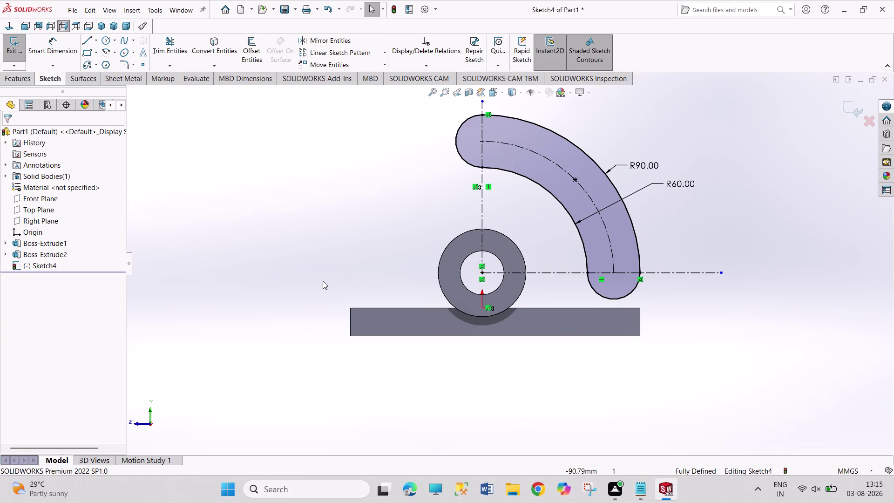
Orbit around the part, then switch to the Top view to see the slot sketch edge-on.
middle_drag(326, 272, 357, 387)
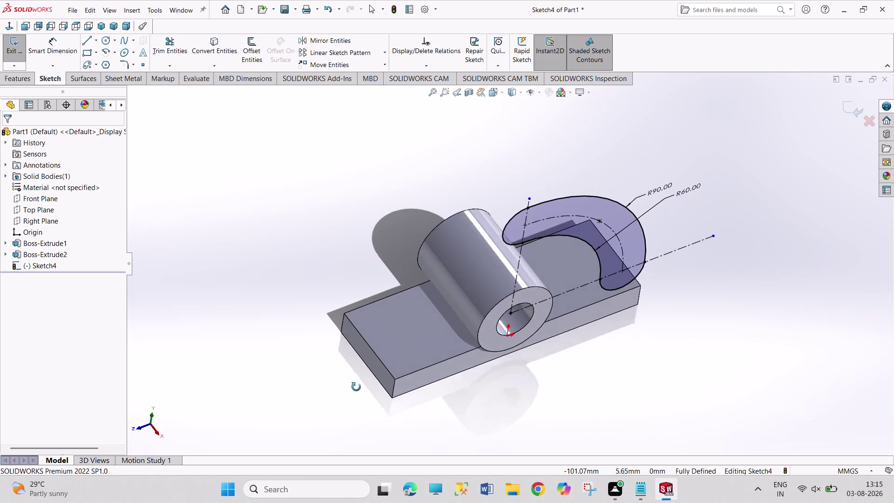
middle_drag(357, 388, 359, 440)
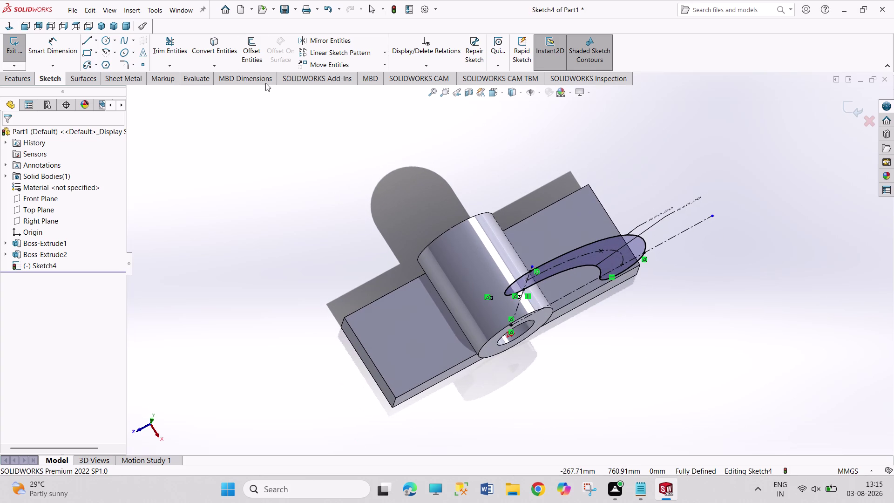
click(76, 27)
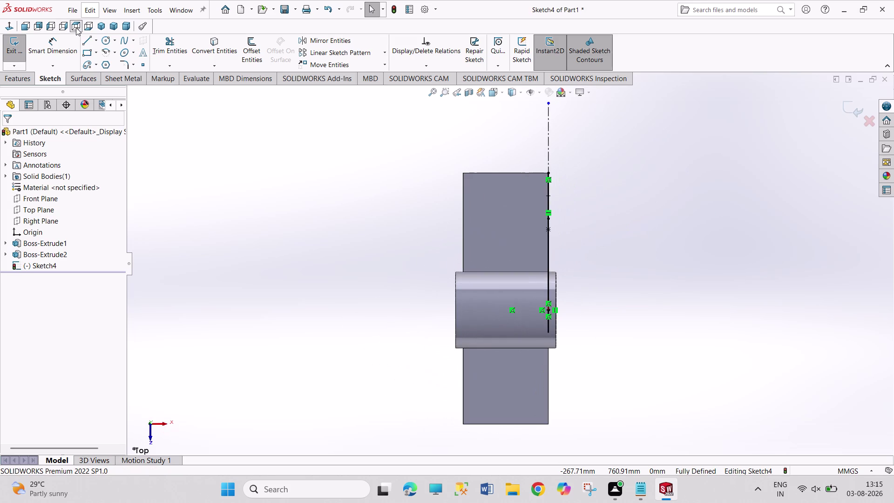